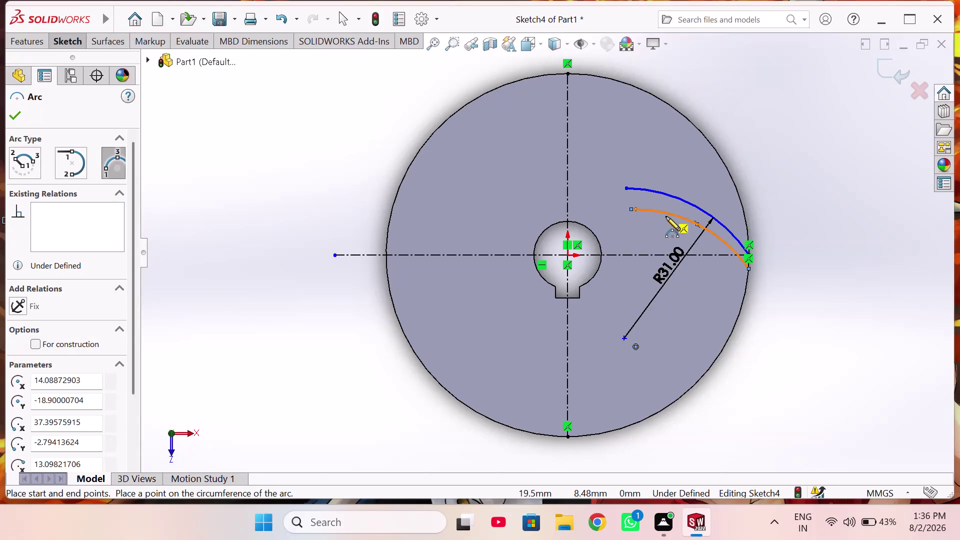
Dimension the inner blade arc's radius to 28 mm.
right_drag(835, 272, 824, 210)
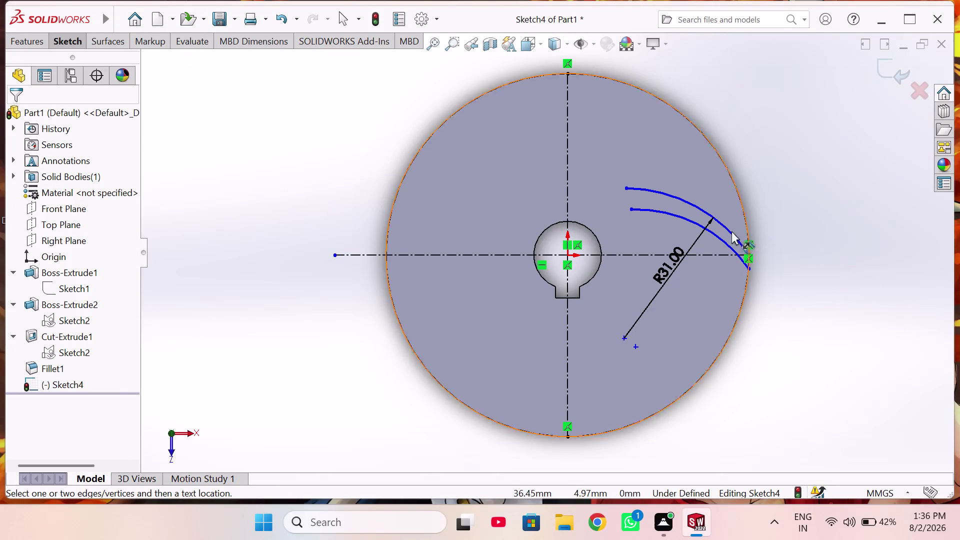
click(718, 236)
click(793, 224)
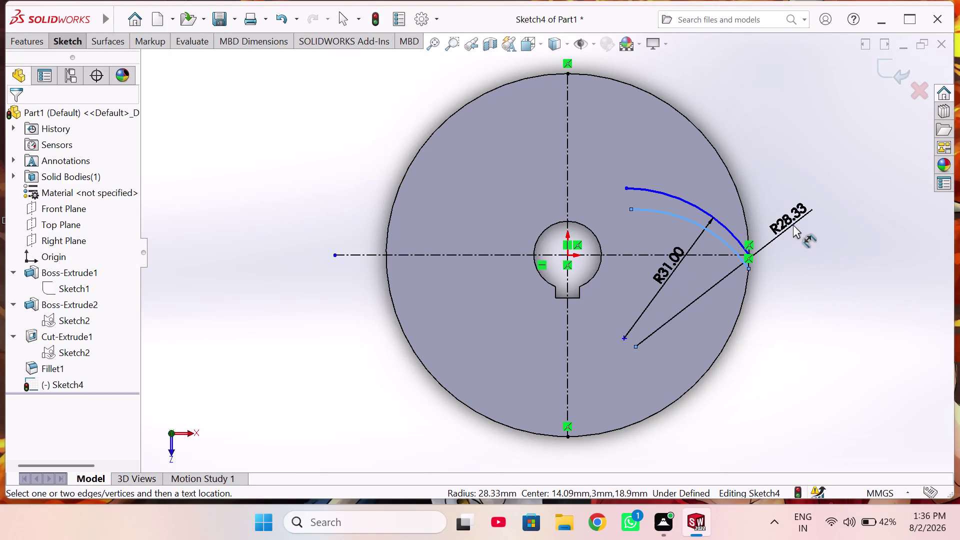
text(28)
key(Return)
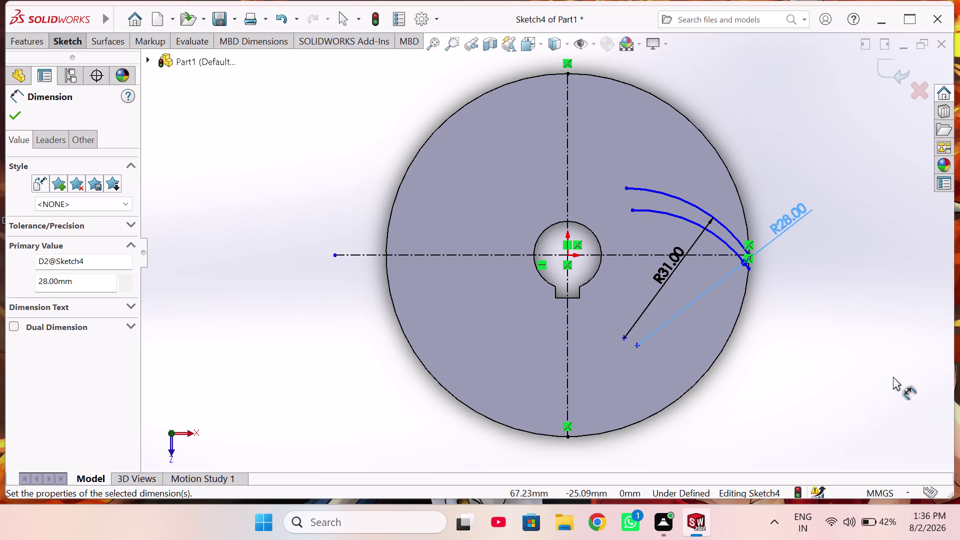
scroll(down, 3)
scroll(down, 3)
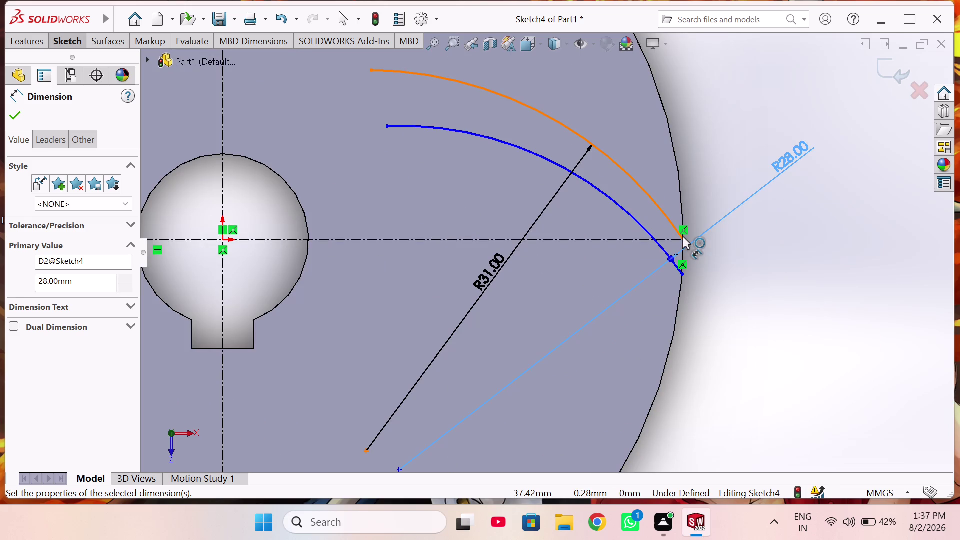
Dimension the gap between the two arcs' rim endpoints to 5 mm.
click(685, 240)
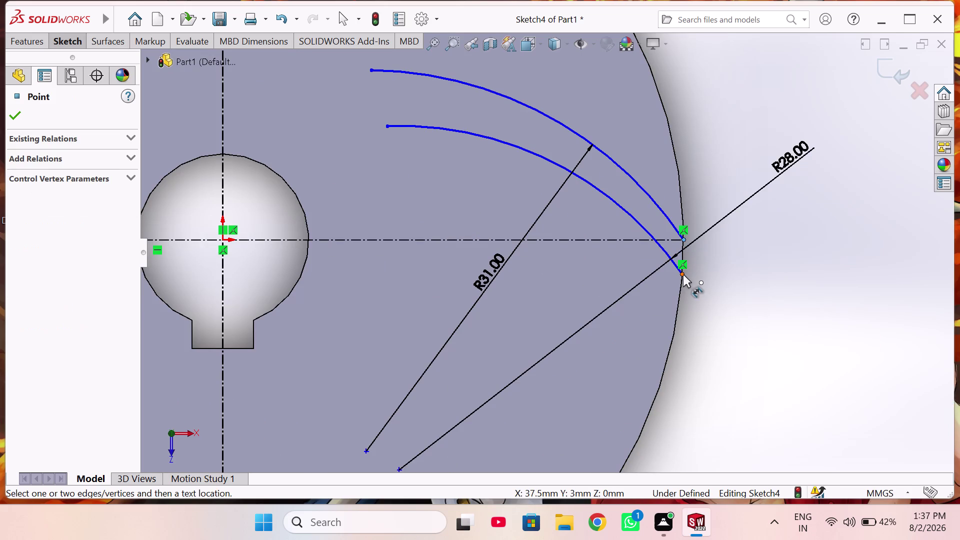
click(682, 275)
click(732, 264)
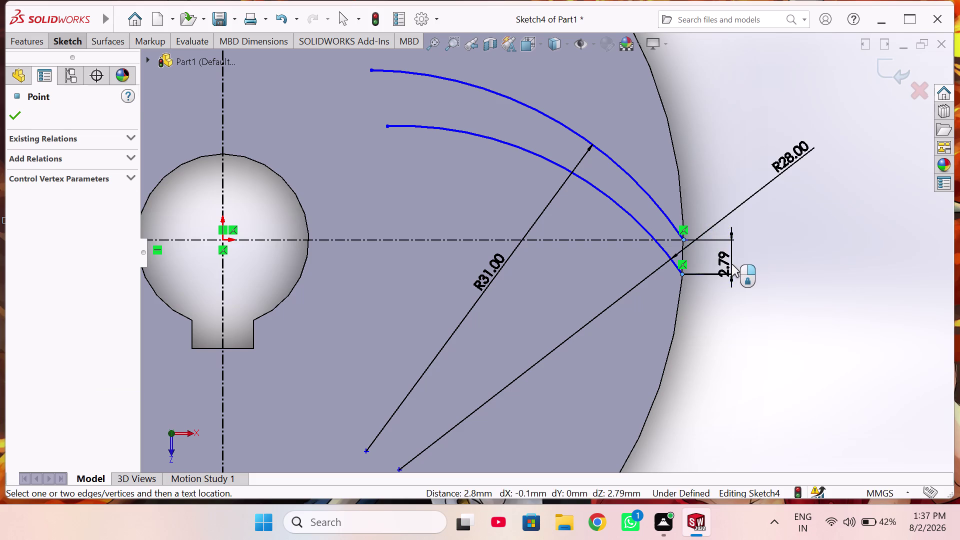
key(5)
key(Return)
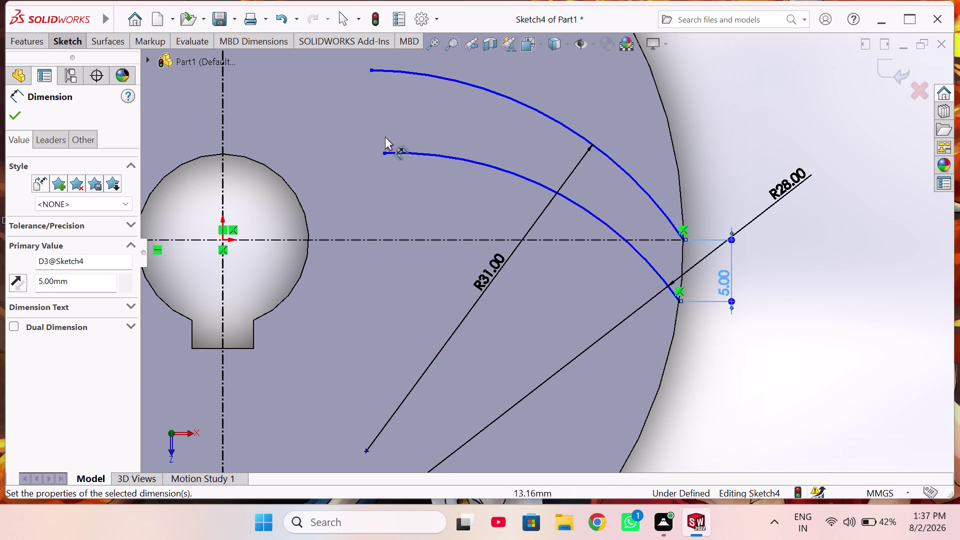
Dimension the gap between the arcs' inner tips to 5 mm, then exit dimensioning.
click(382, 151)
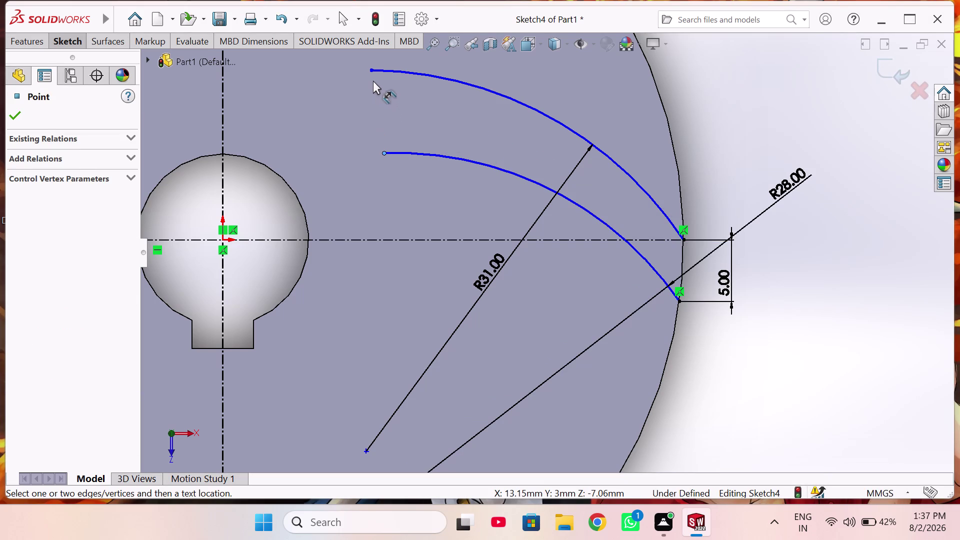
click(370, 69)
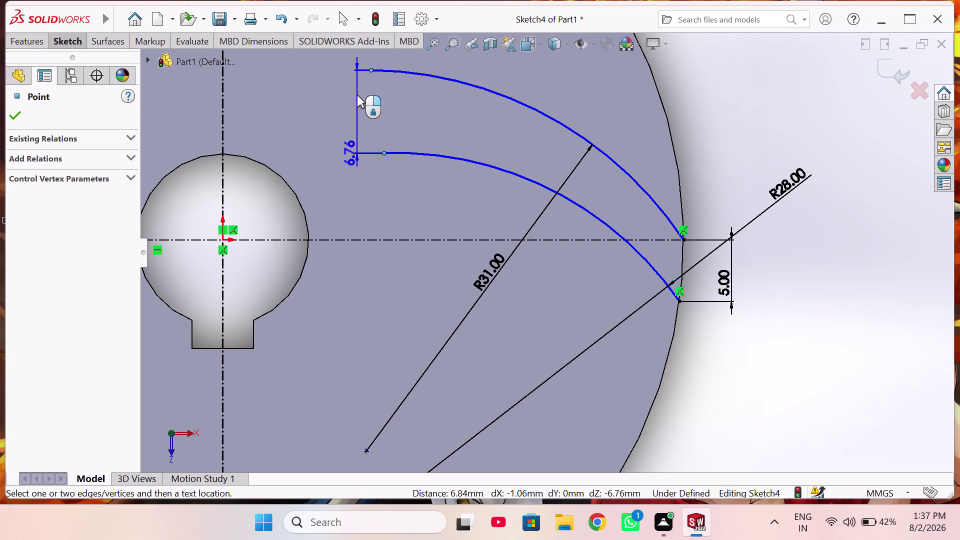
click(359, 111)
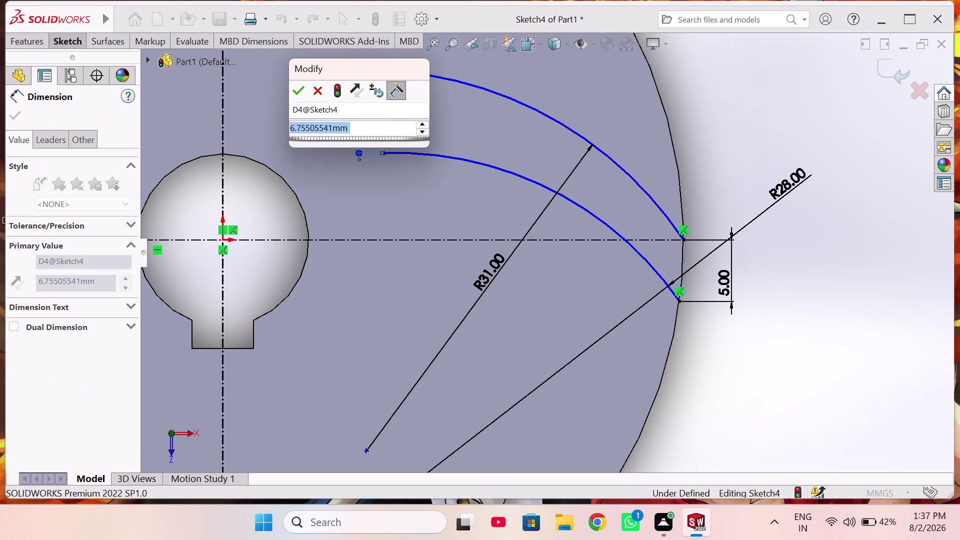
key(5)
key(Return)
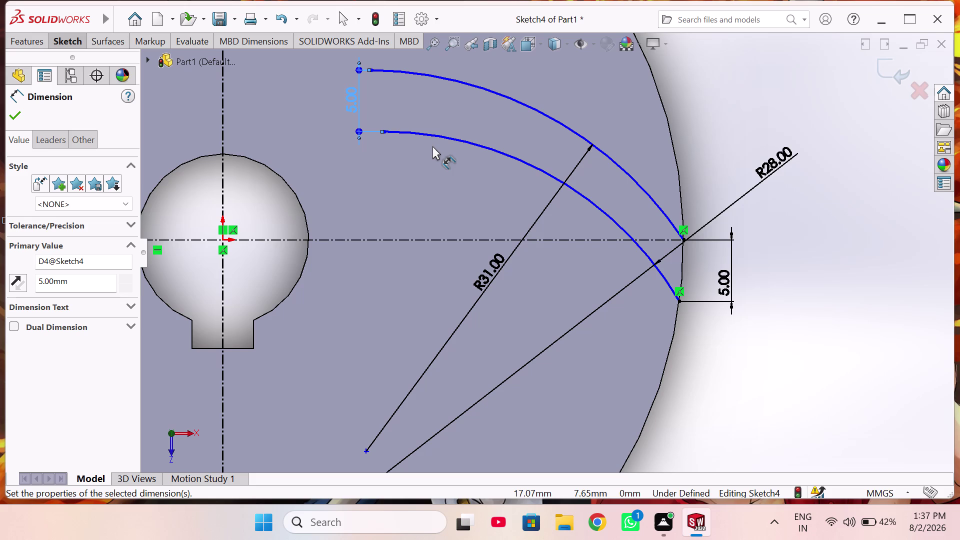
right_click(396, 156)
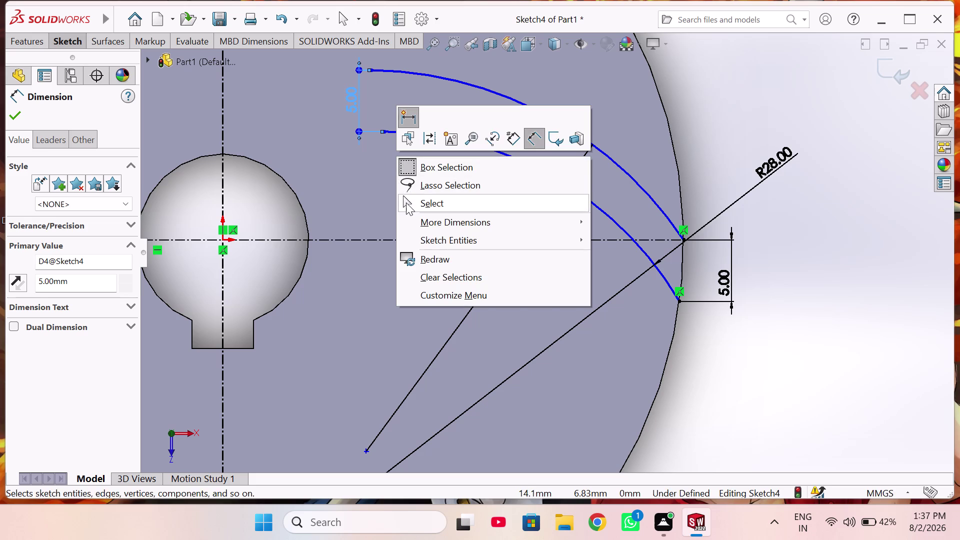
click(406, 203)
scroll(up, 3)
right_drag(806, 272, 805, 255)
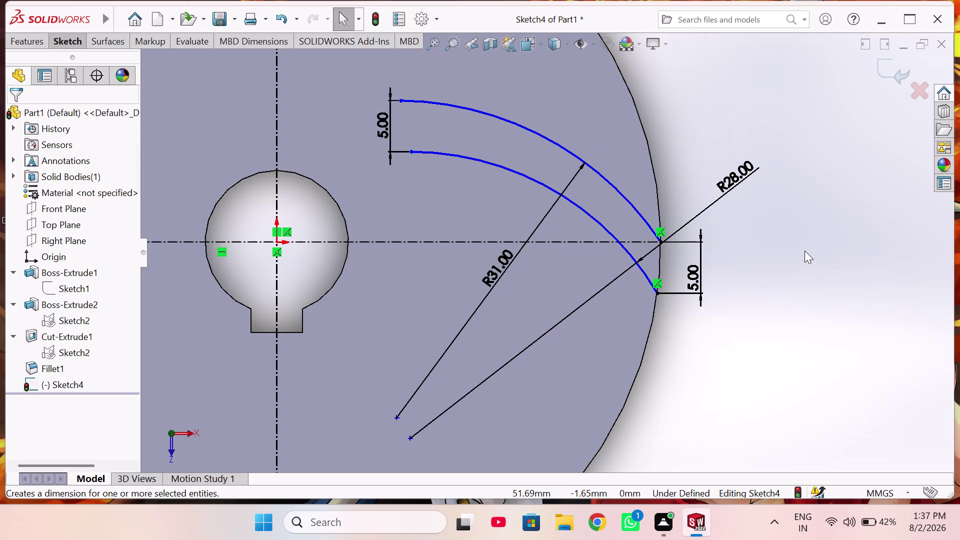
Draw a straight line joining the two arcs' inner tips.
right_drag(805, 255, 659, 286)
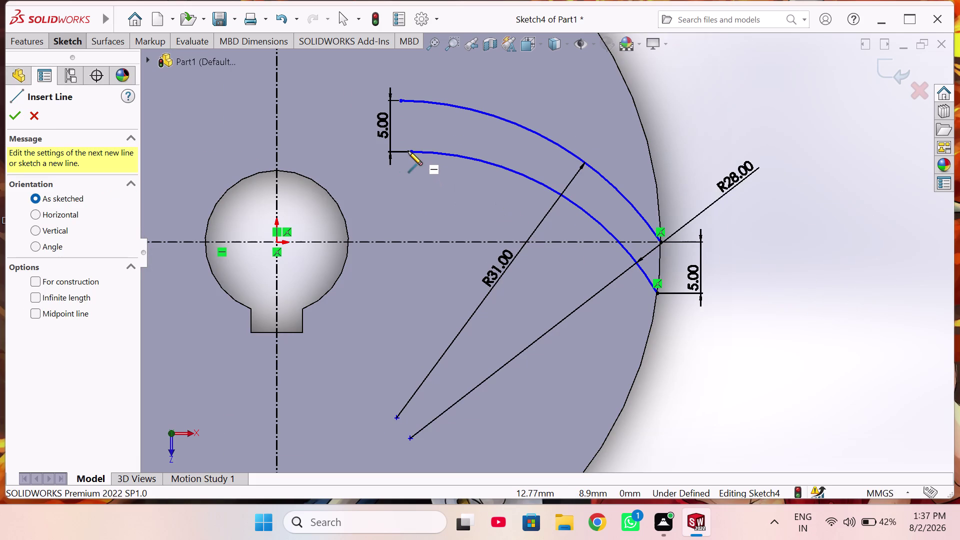
click(411, 151)
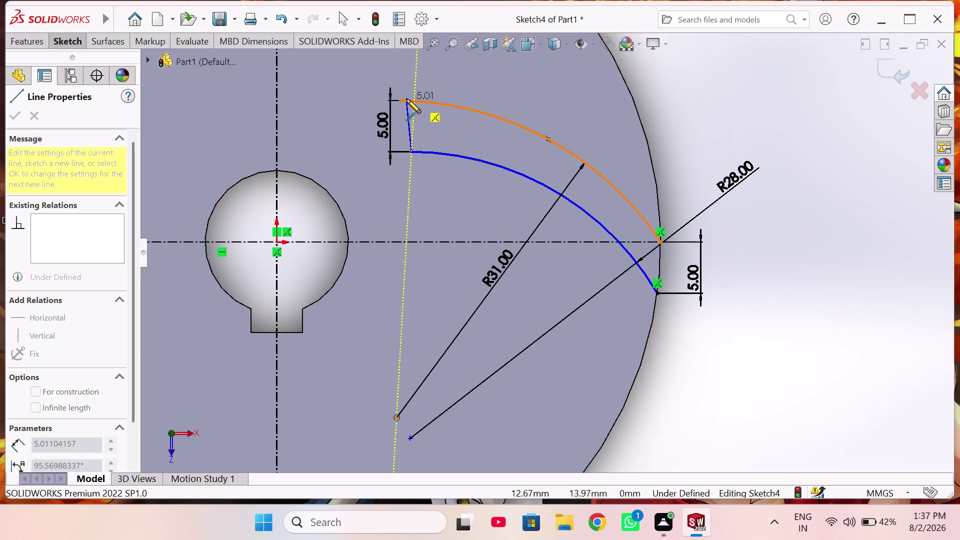
click(401, 101)
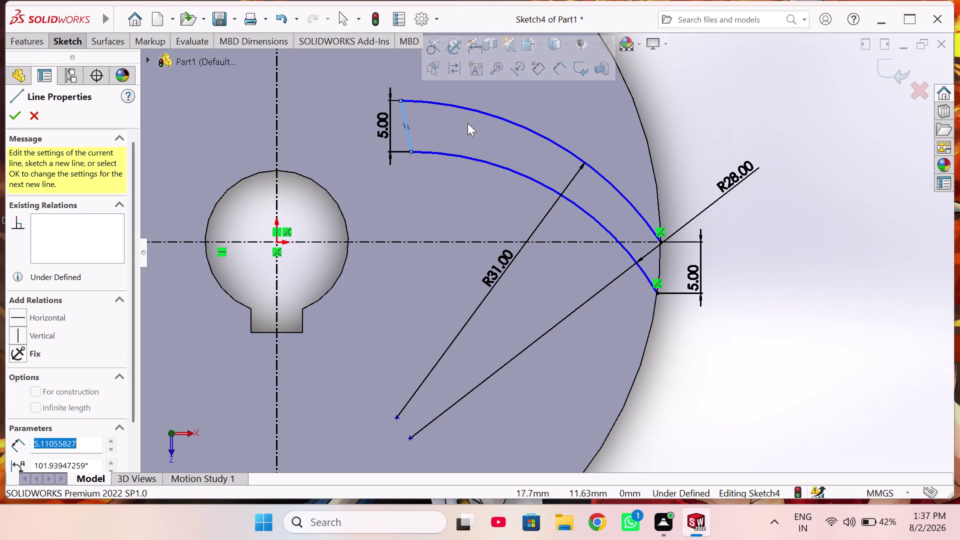
click(658, 293)
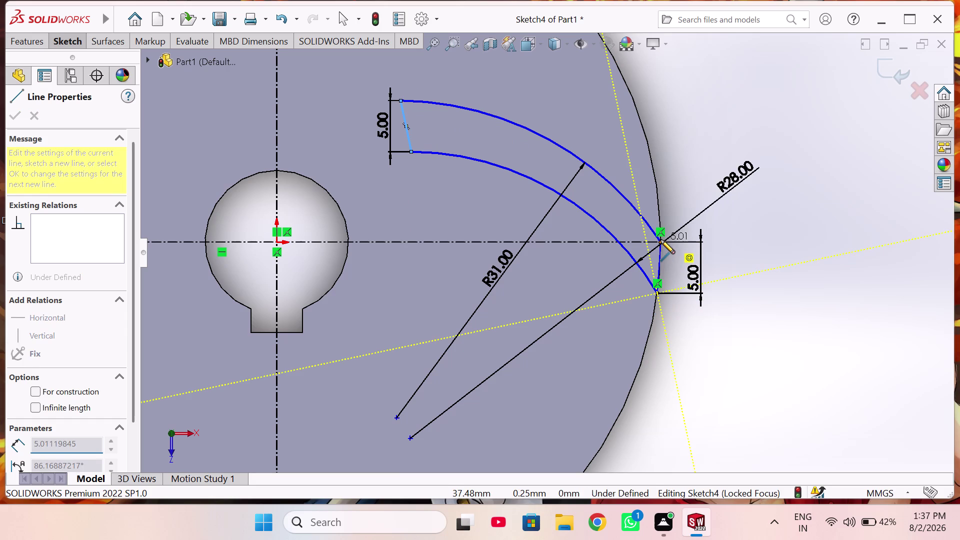
scroll(down, 3)
scroll(down, 3)
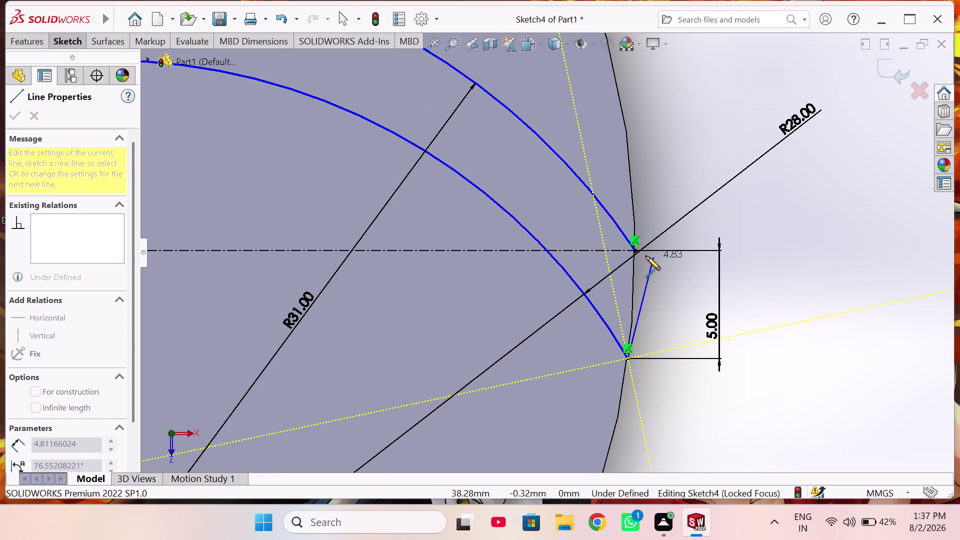
key(Escape)
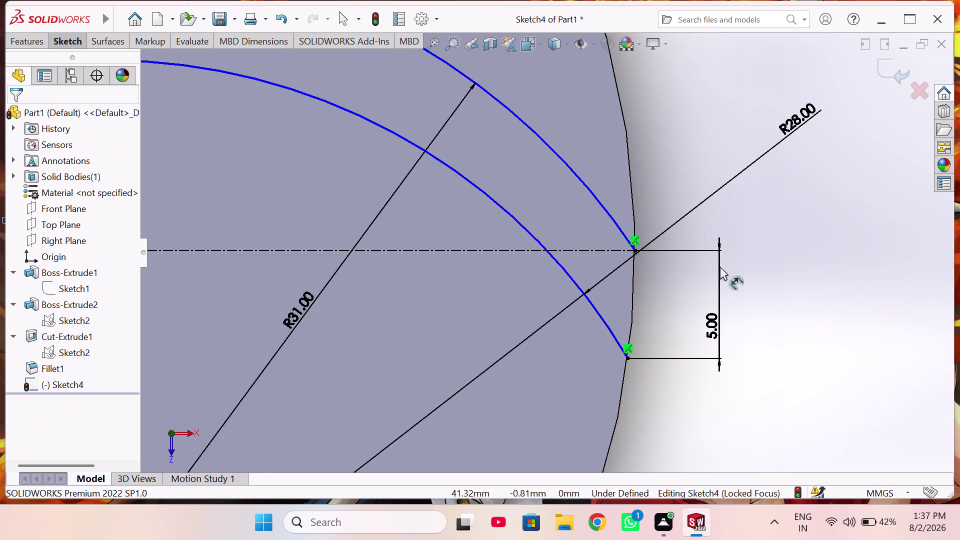
Join the arcs' rim ends with a three-point arc following the disc edge.
click(57, 38)
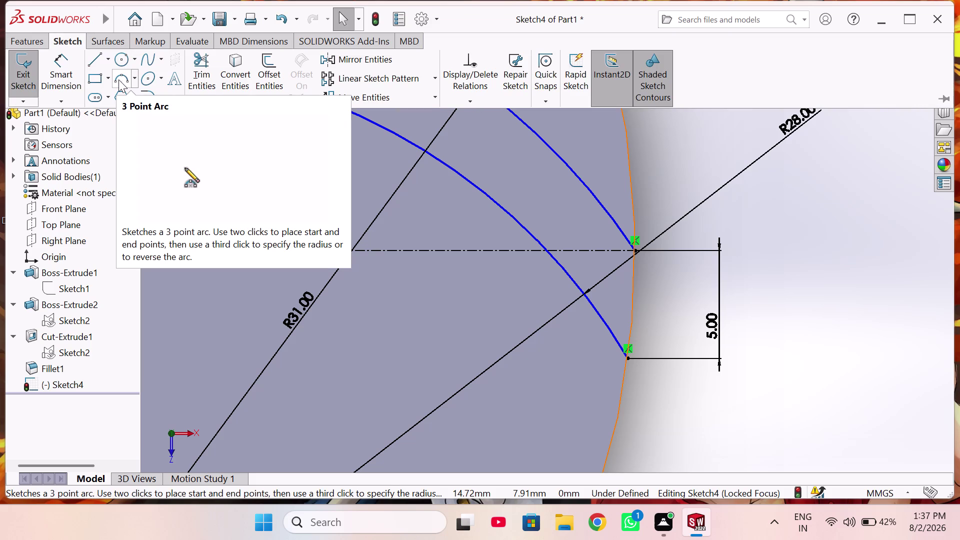
click(118, 79)
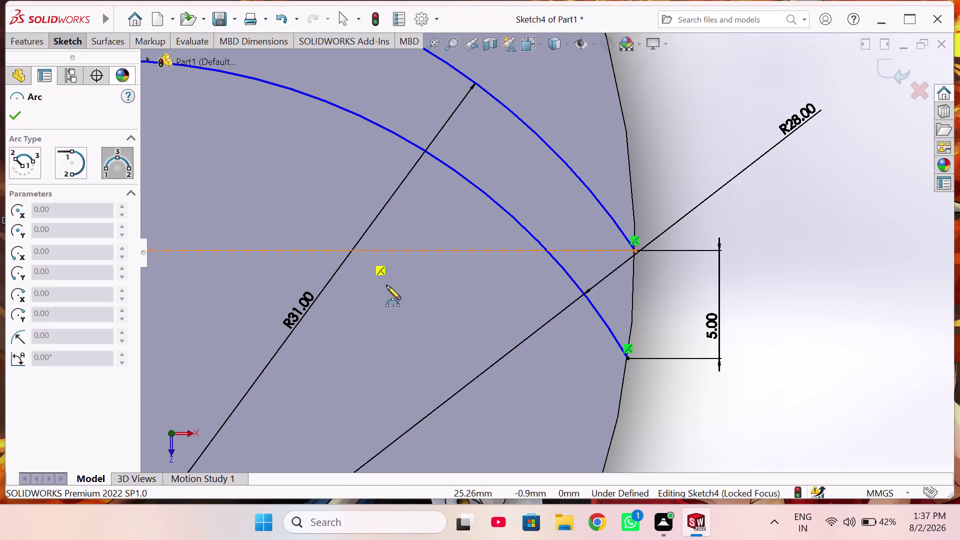
click(627, 358)
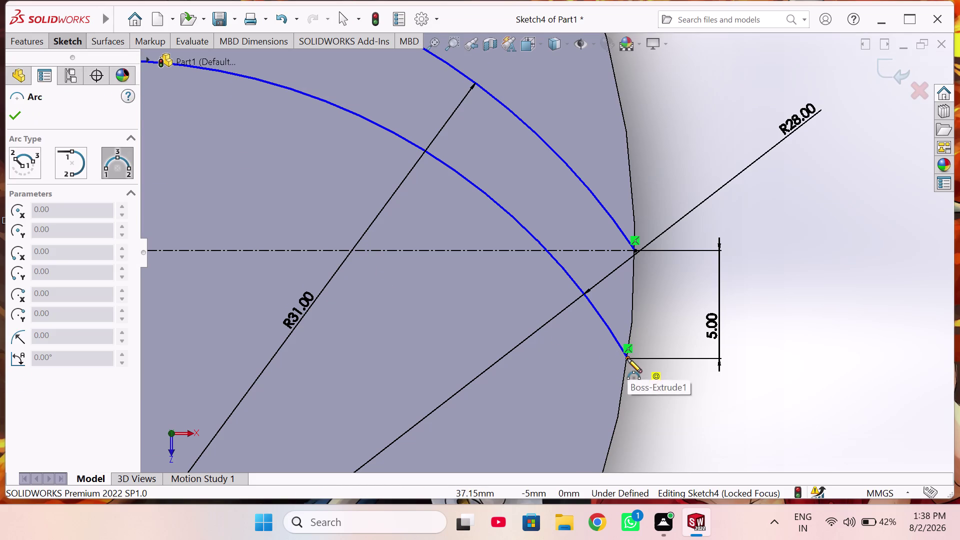
click(636, 251)
click(632, 272)
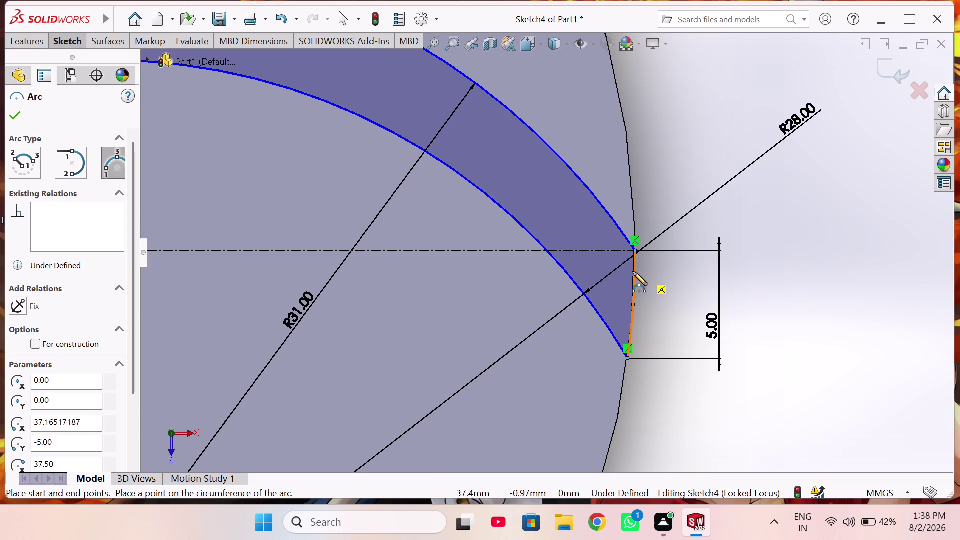
right_click(764, 251)
click(779, 261)
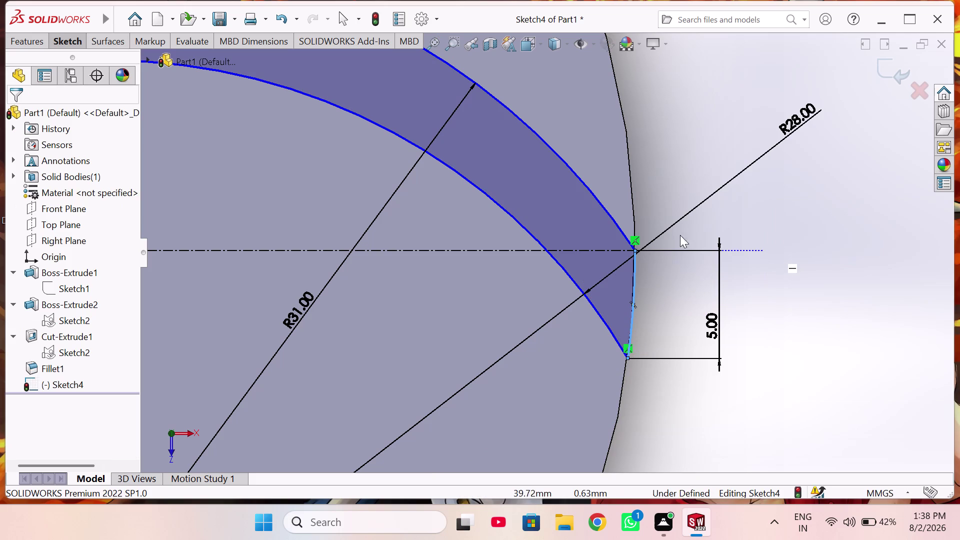
scroll(up, 3)
scroll(up, 3)
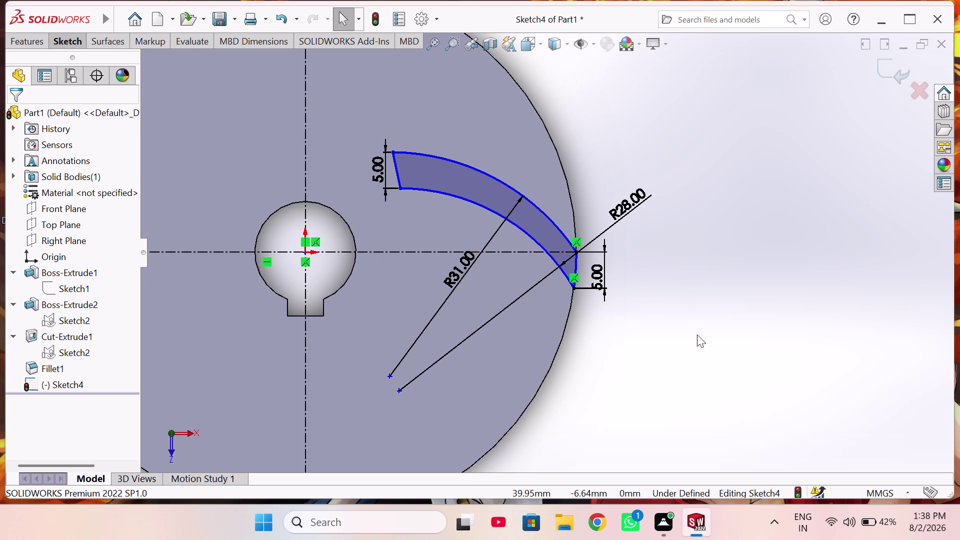
Dimension the inner arc tip from the hub centre, accepting 15.83 mm (D5@Sketch4).
right_drag(739, 323, 704, 175)
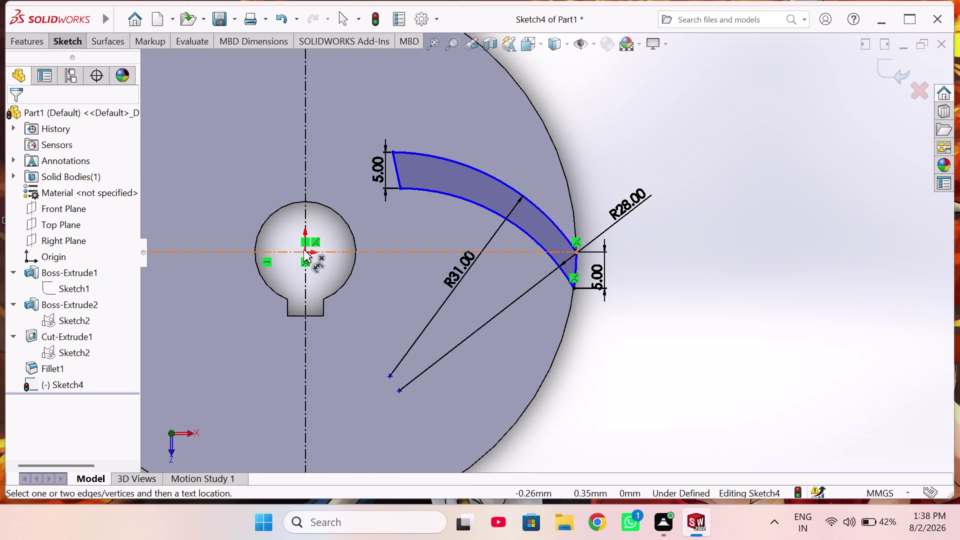
click(304, 251)
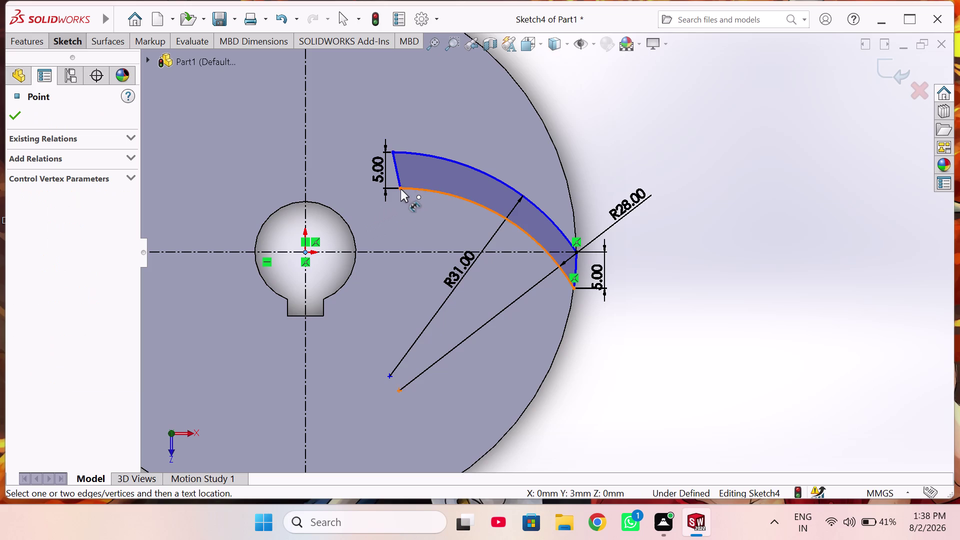
click(399, 189)
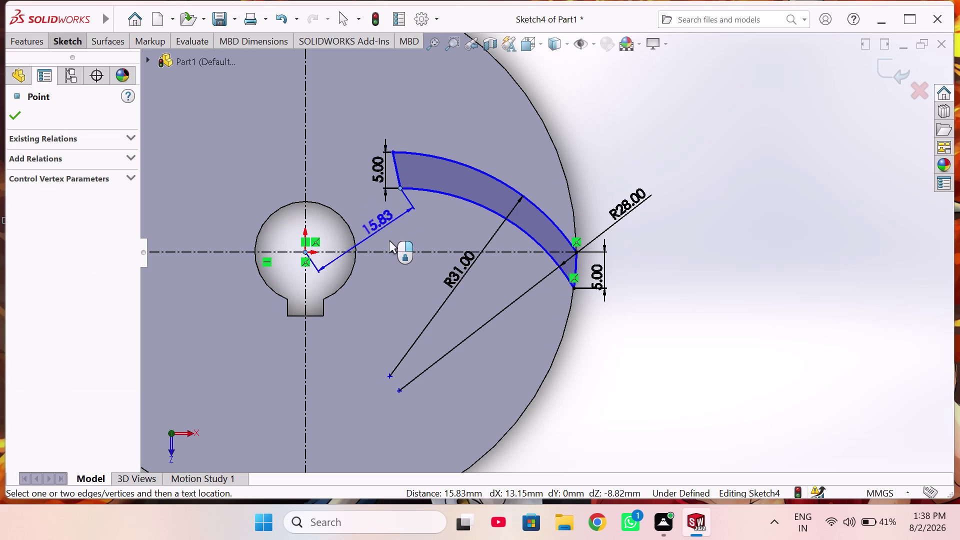
click(394, 245)
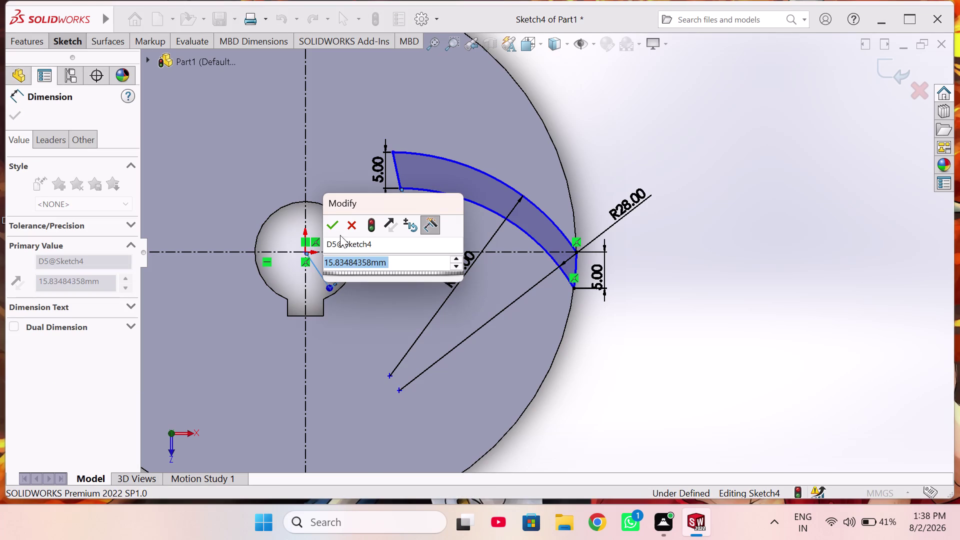
click(333, 227)
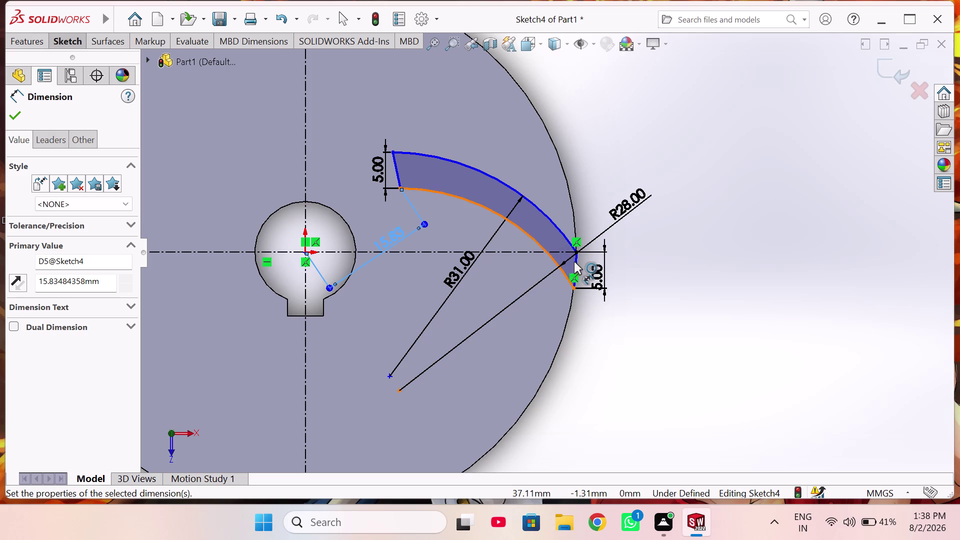
scroll(up, 3)
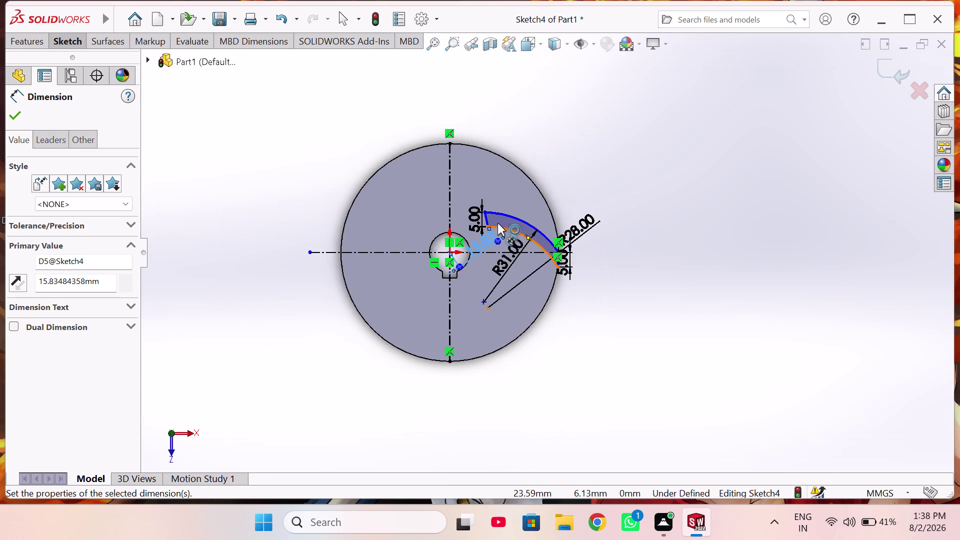
scroll(down, 3)
scroll(down, 3)
scroll(down, 3)
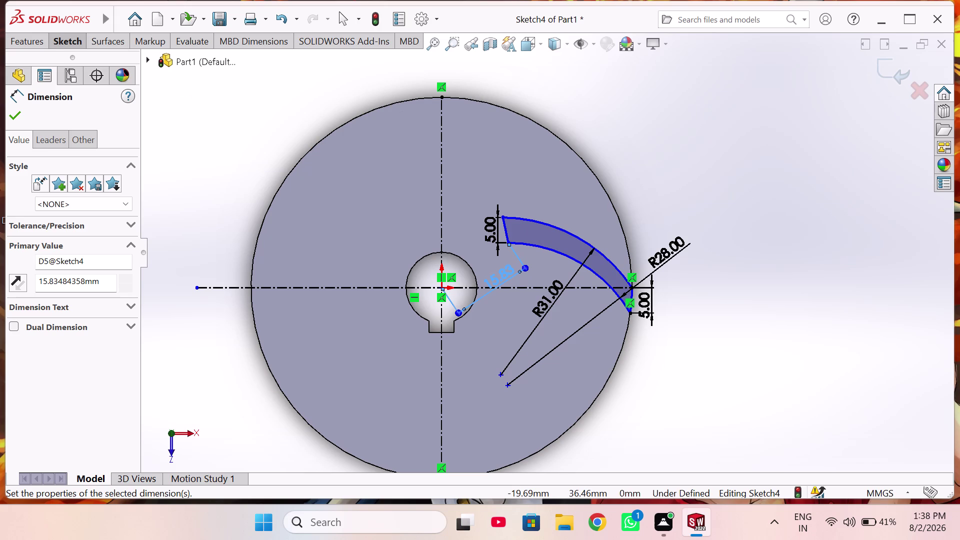
click(32, 41)
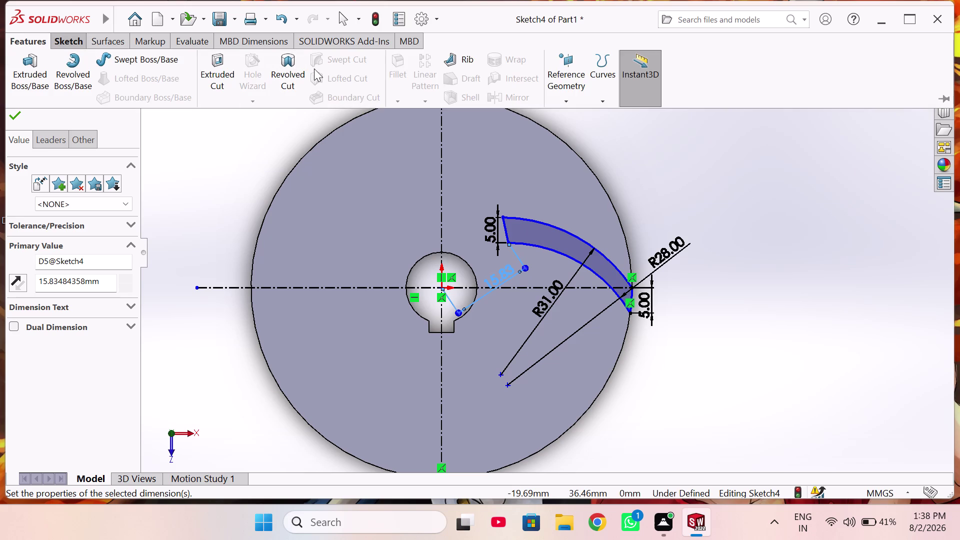
Start Fully Define Sketch from the Display/Delete Relations options.
click(69, 38)
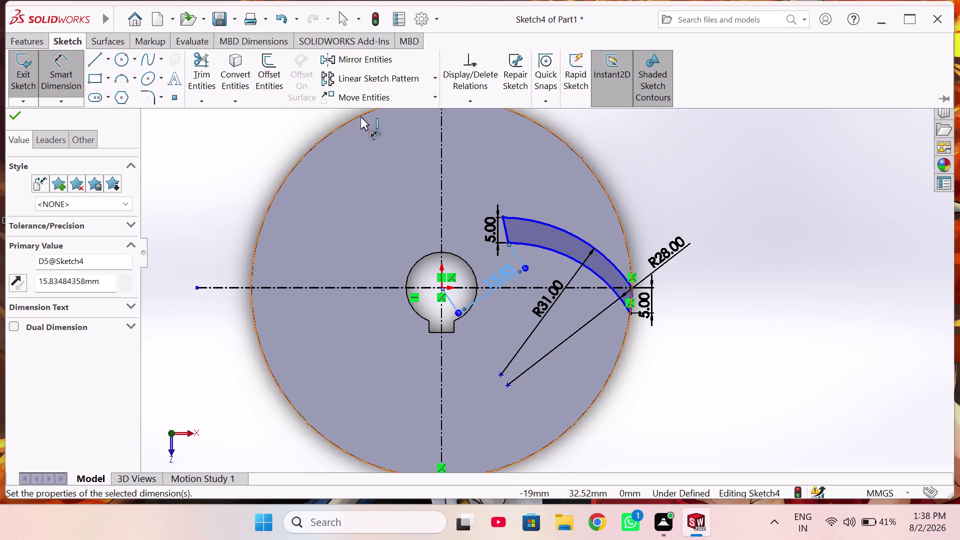
click(478, 100)
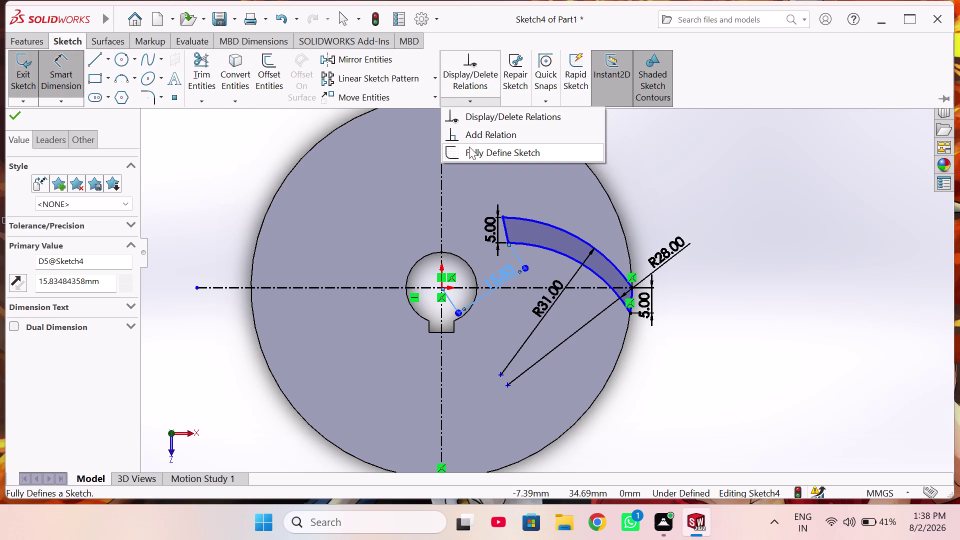
click(469, 147)
click(516, 219)
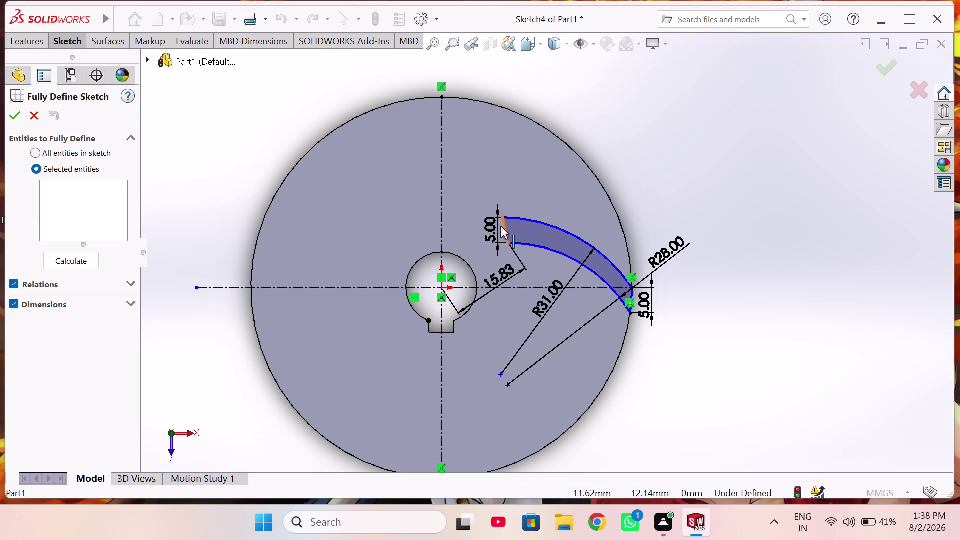
click(505, 226)
click(92, 189)
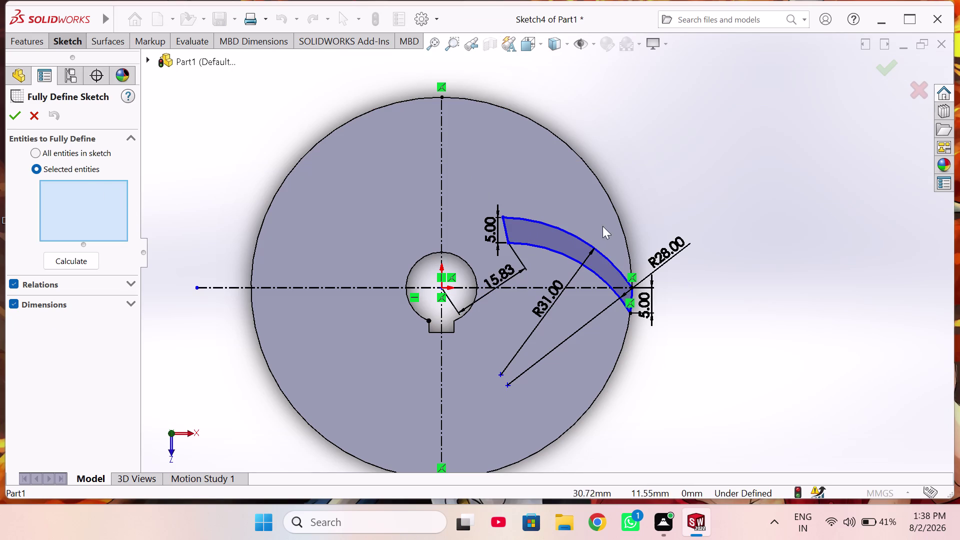
Fully define Arc2, Arc3, Line3 and Arc4, adding 14.19 and 14.59 mm dimensions.
click(561, 230)
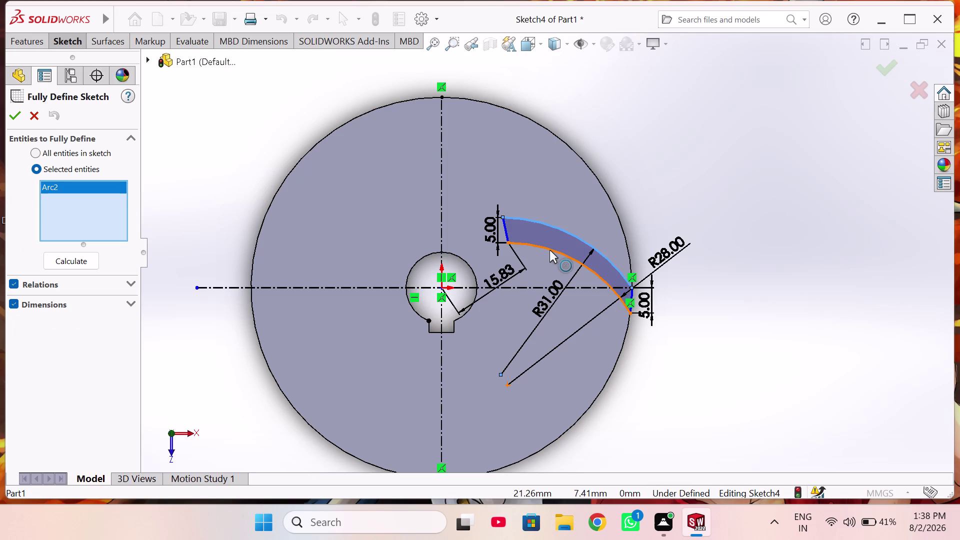
click(550, 250)
click(506, 232)
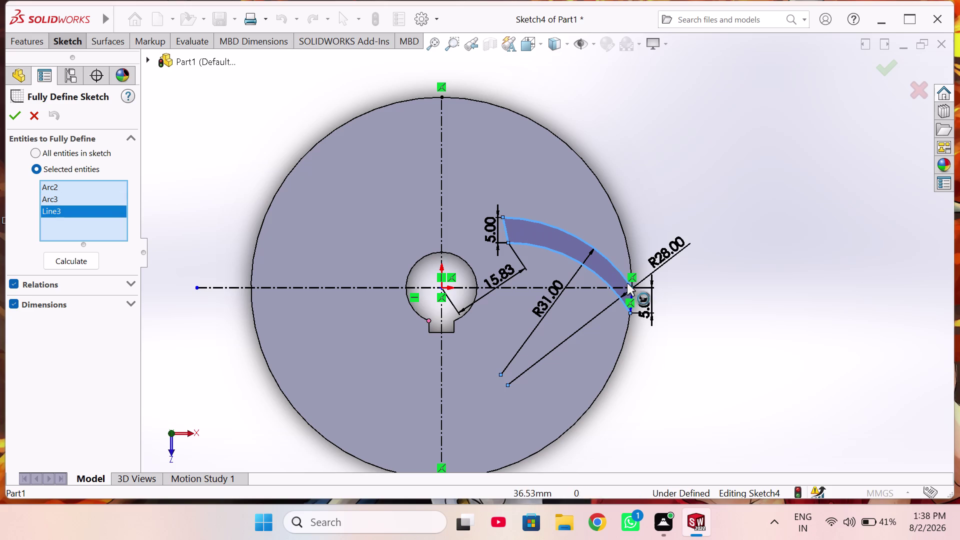
click(630, 293)
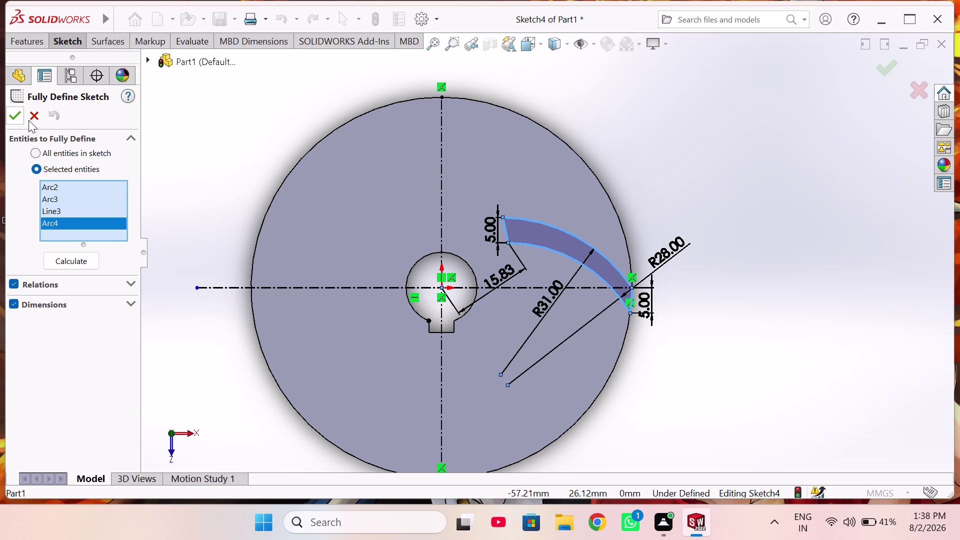
click(16, 116)
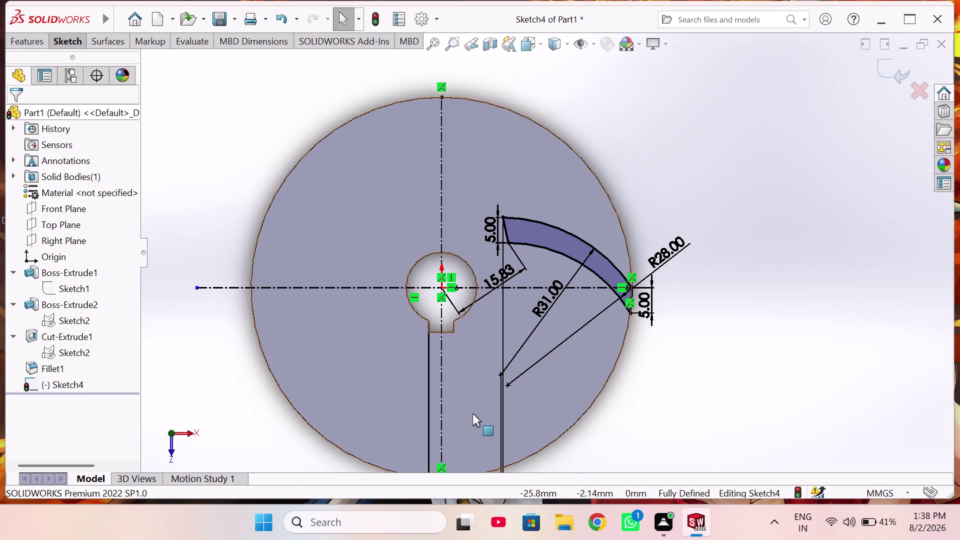
scroll(up, 3)
scroll(up, 3)
scroll(down, 3)
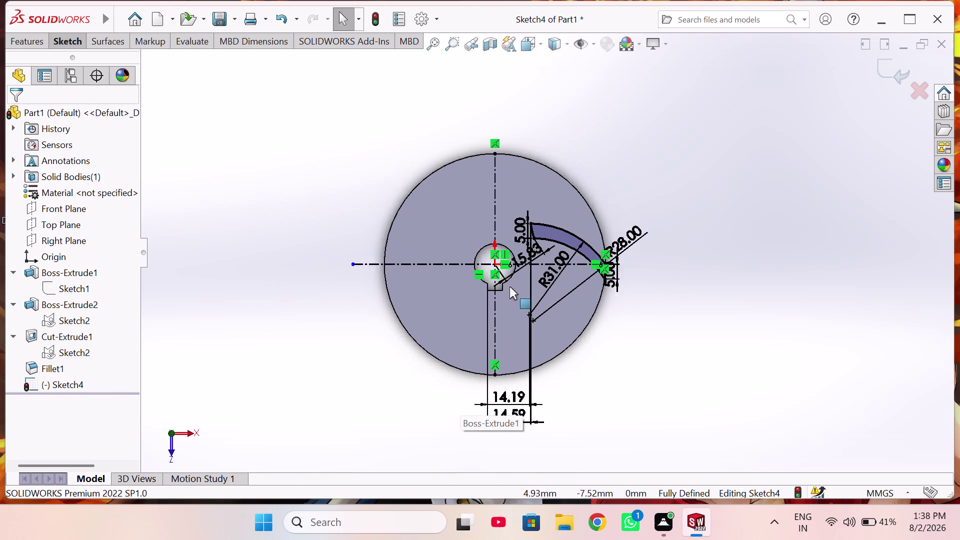
scroll(down, 3)
scroll(up, 3)
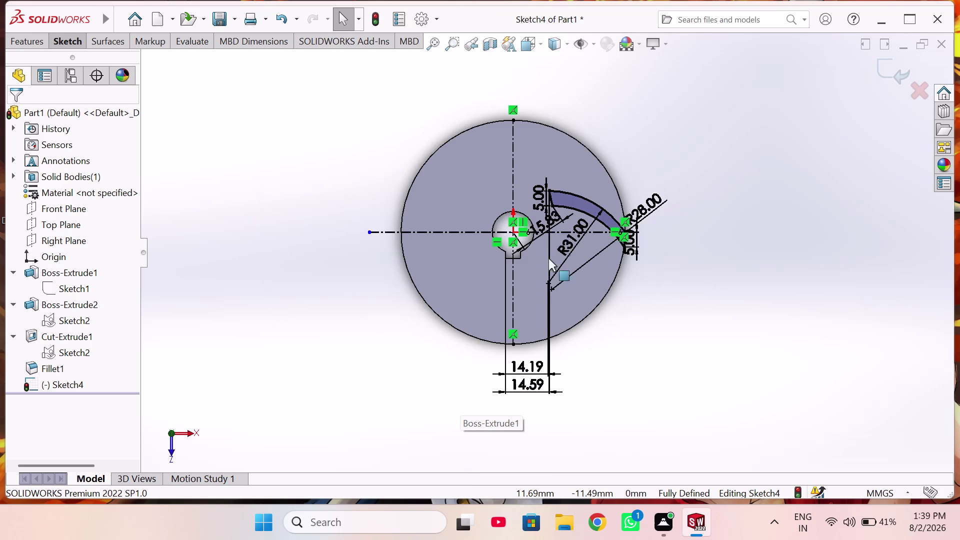
scroll(down, 3)
scroll(down, 3)
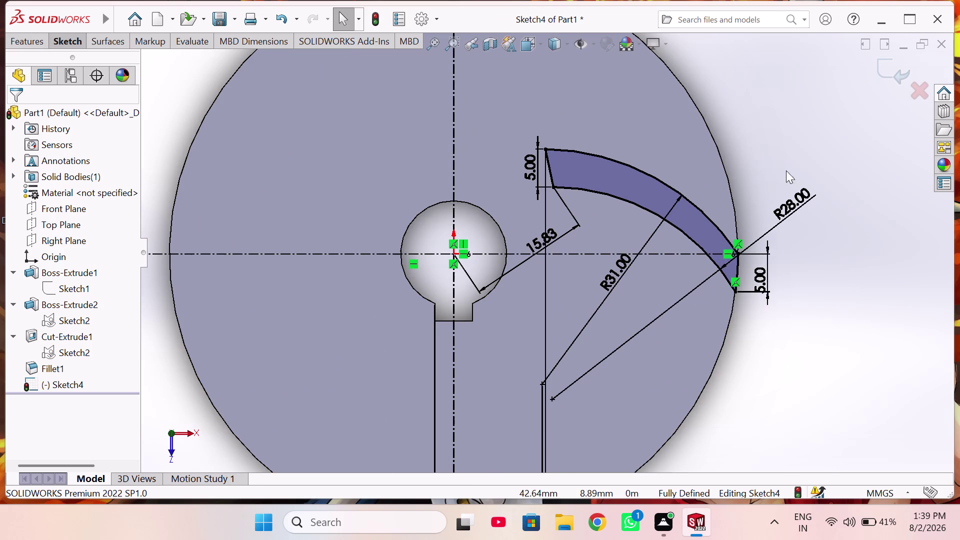
click(884, 71)
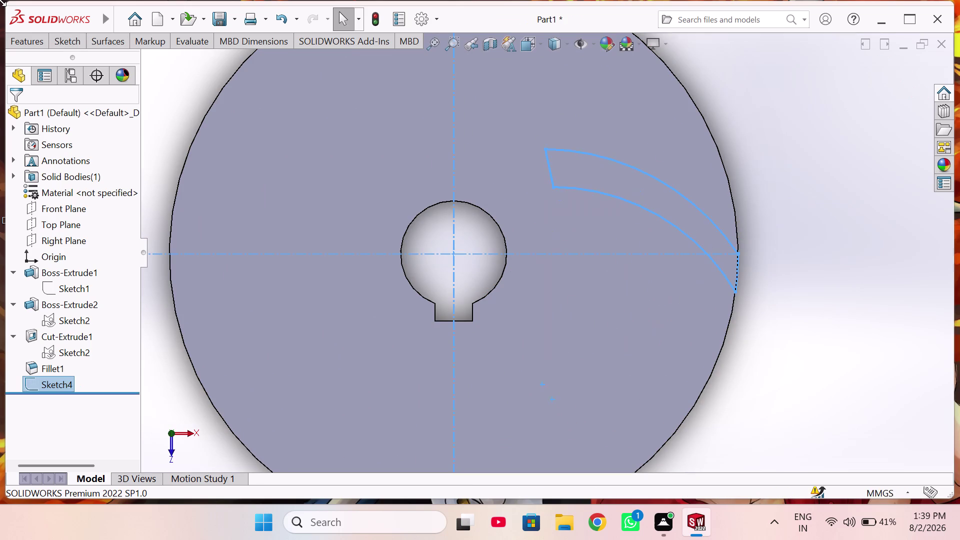
click(22, 43)
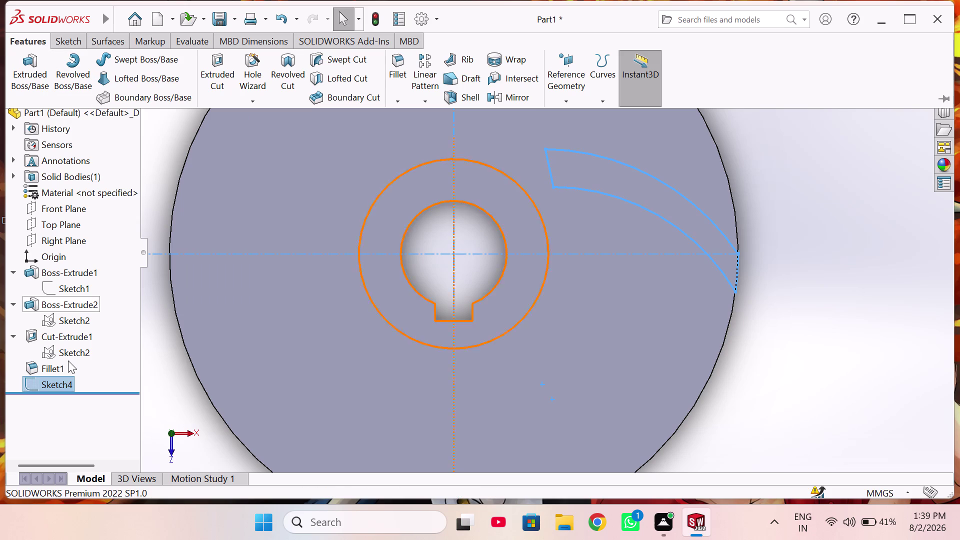
click(107, 405)
click(54, 386)
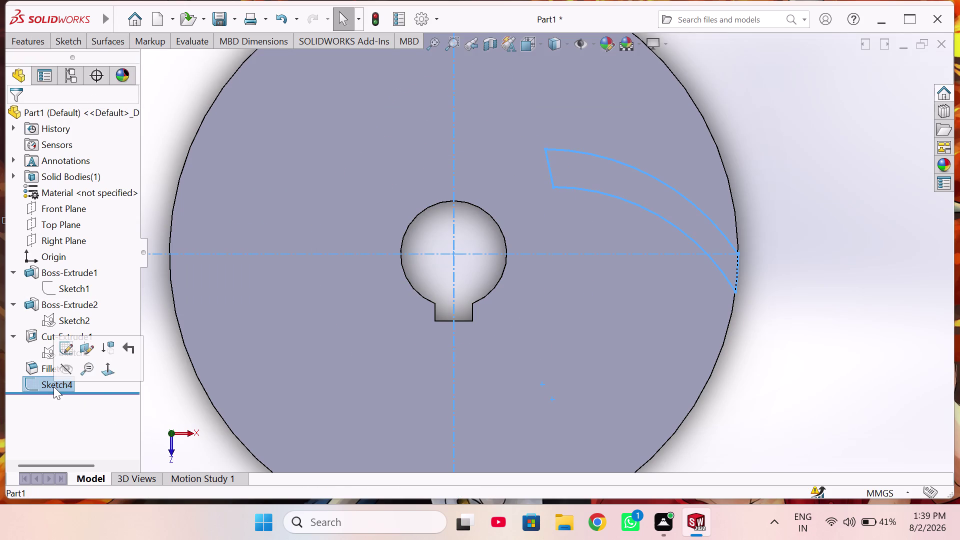
click(65, 417)
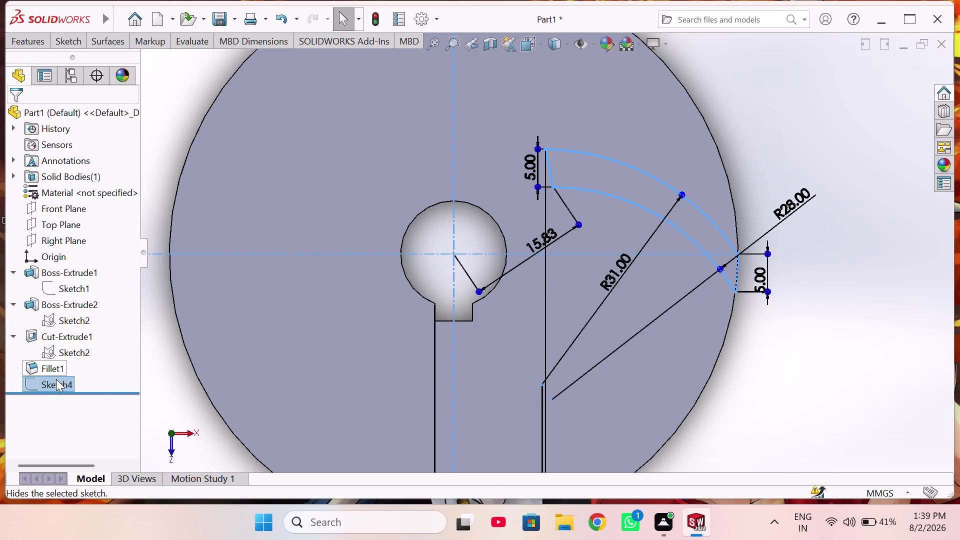
click(56, 380)
click(68, 343)
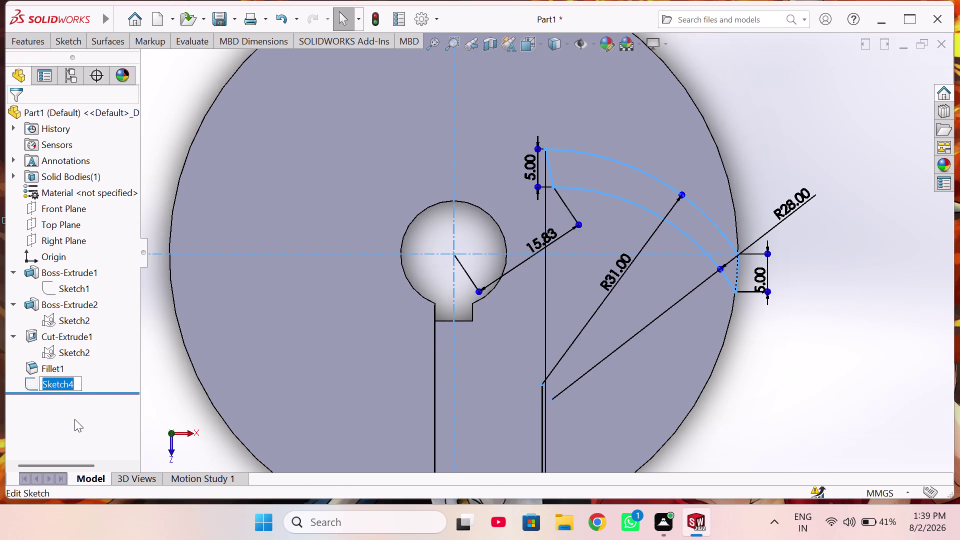
click(74, 419)
click(57, 382)
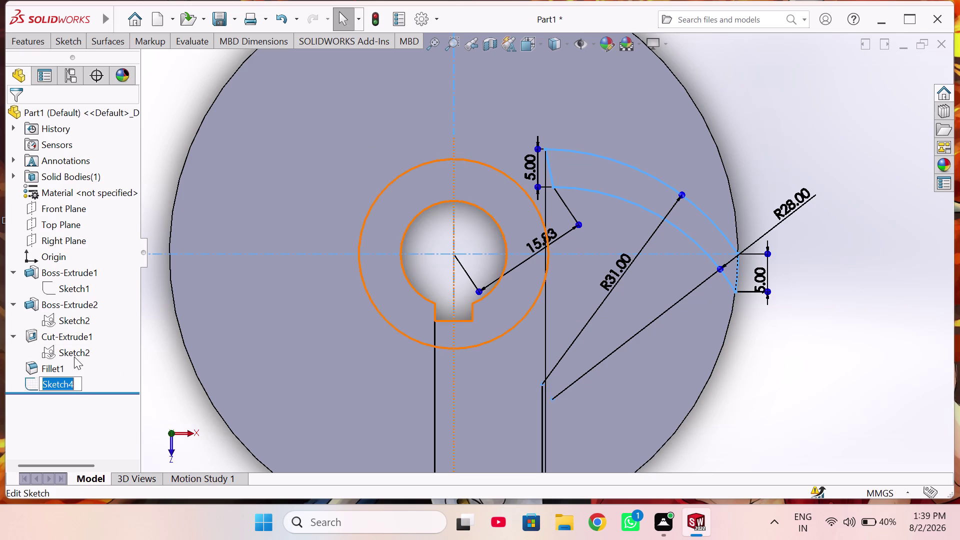
click(74, 356)
click(68, 387)
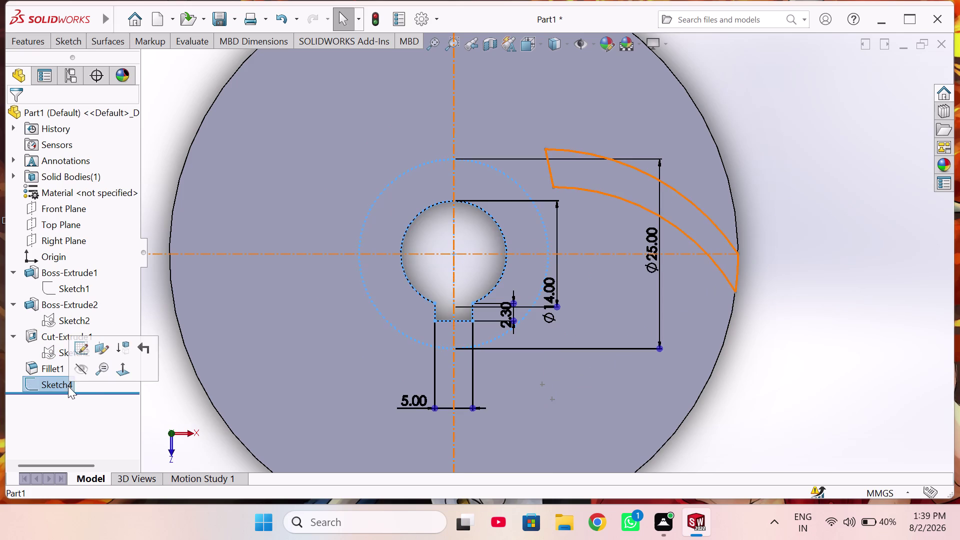
click(82, 358)
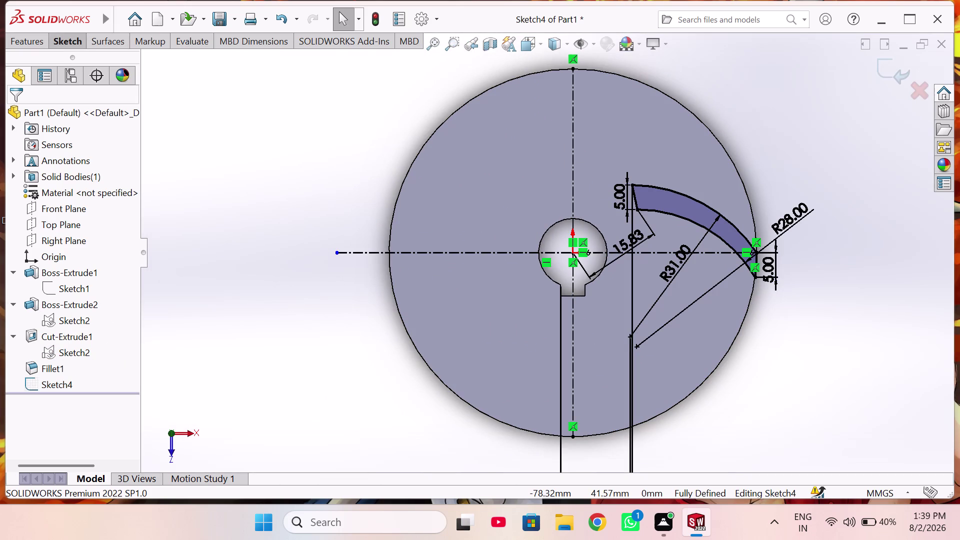
click(71, 42)
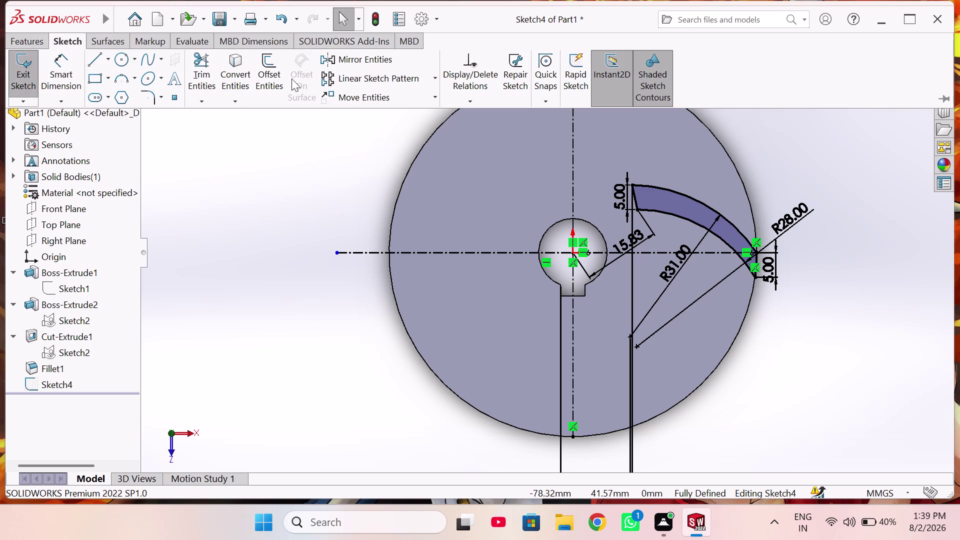
Circularly pattern the blade arcs and line around Point-1: 6 instances over 360°.
click(436, 81)
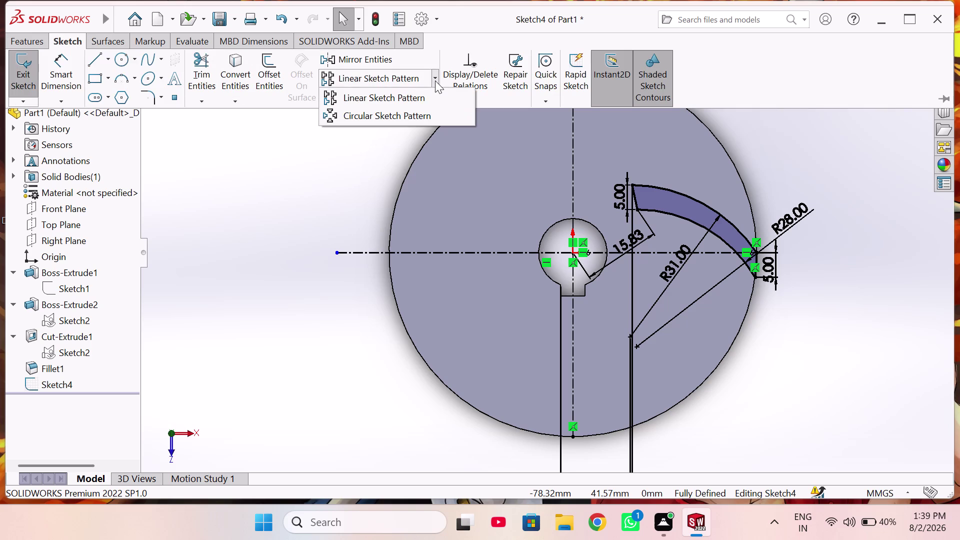
click(403, 111)
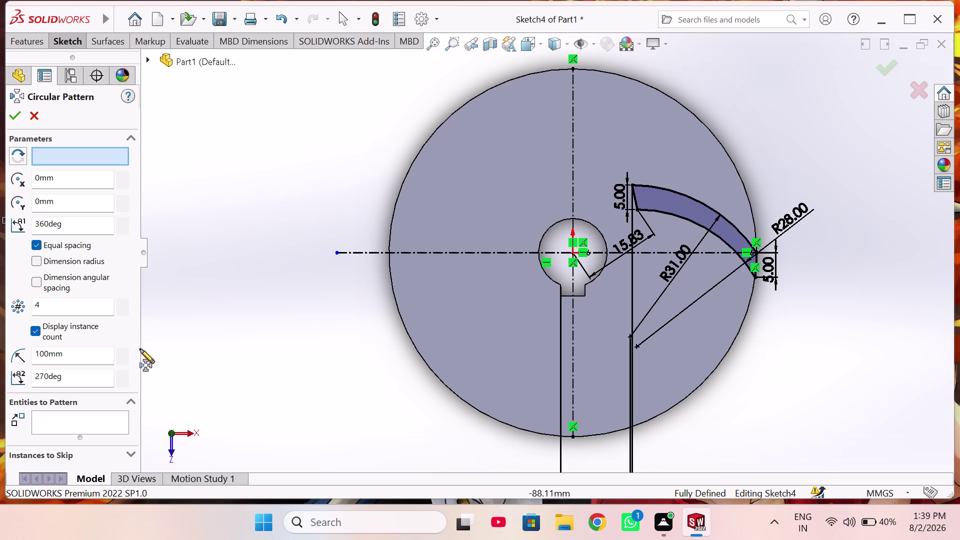
click(98, 416)
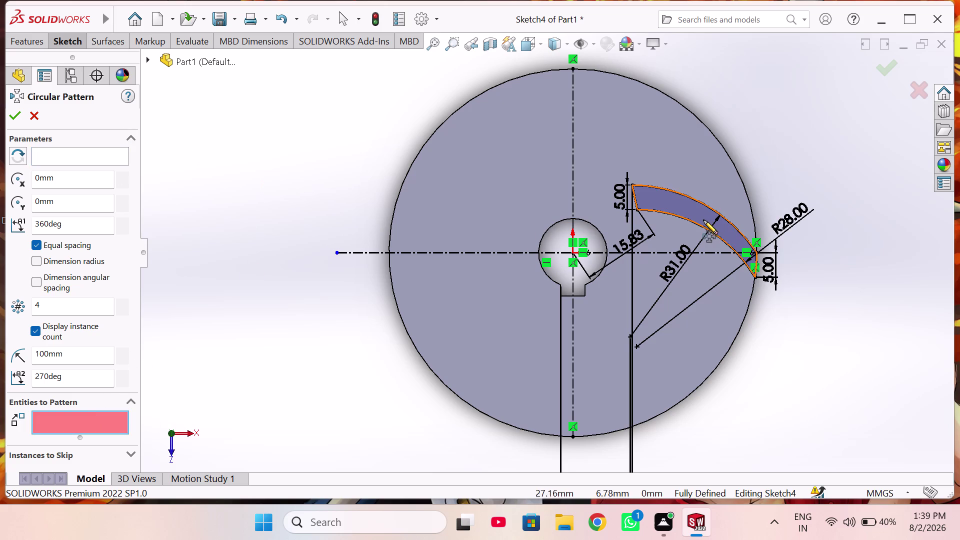
click(703, 220)
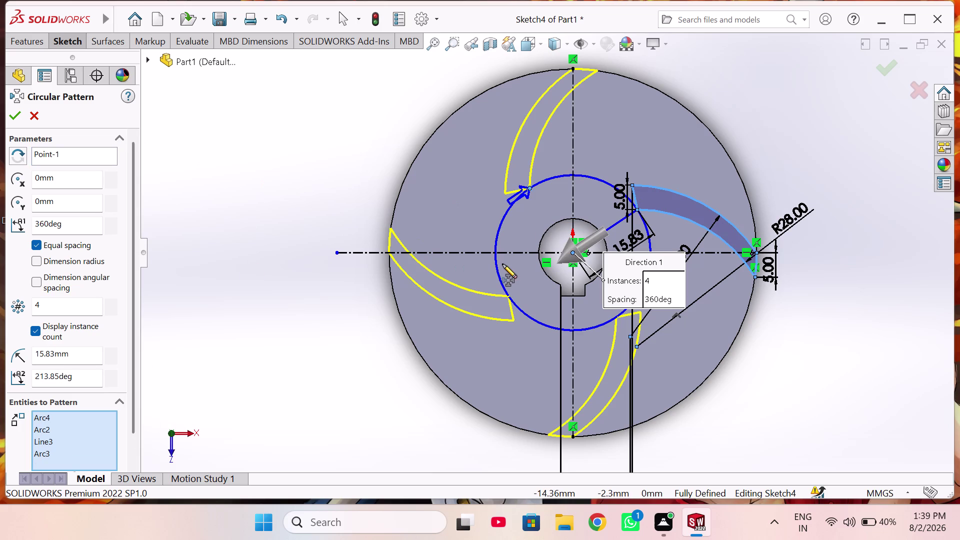
click(111, 300)
click(111, 301)
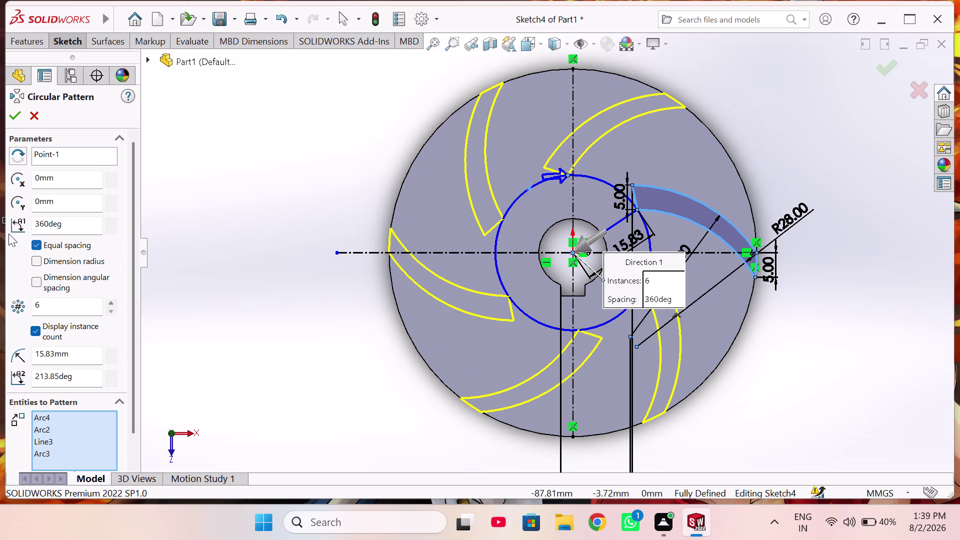
click(15, 117)
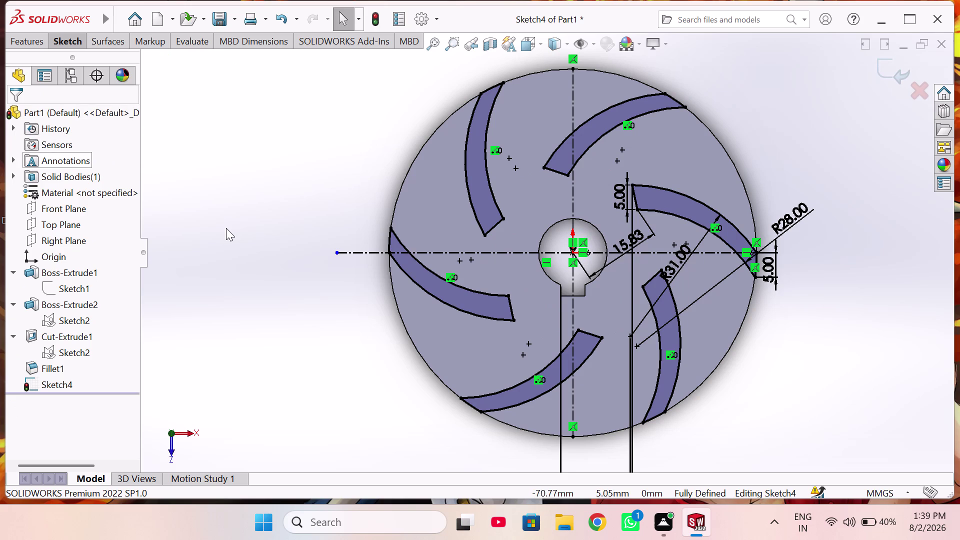
click(36, 45)
click(33, 68)
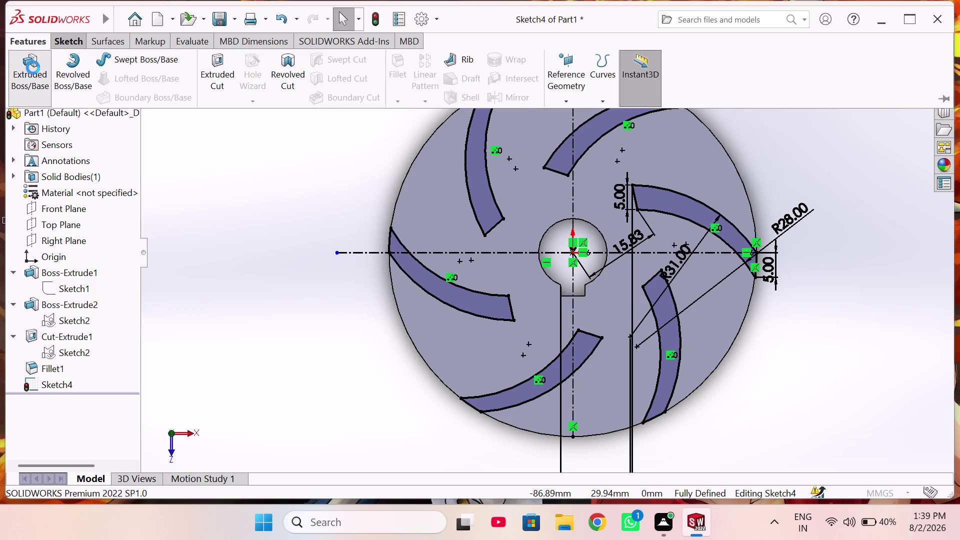
Change the Boss-Extrude depth from 16 mm to 14 mm and accept it.
scroll(down, 3)
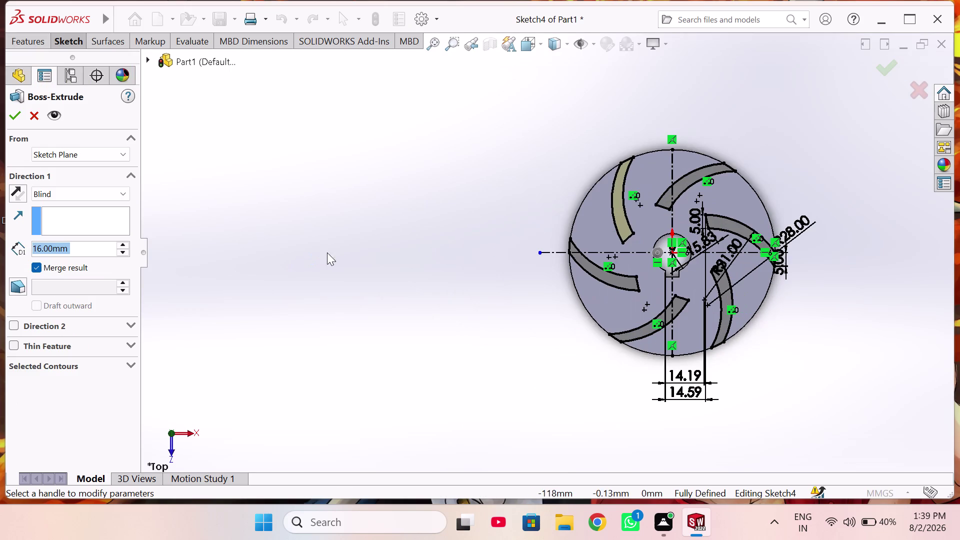
middle_drag(416, 292, 491, 272)
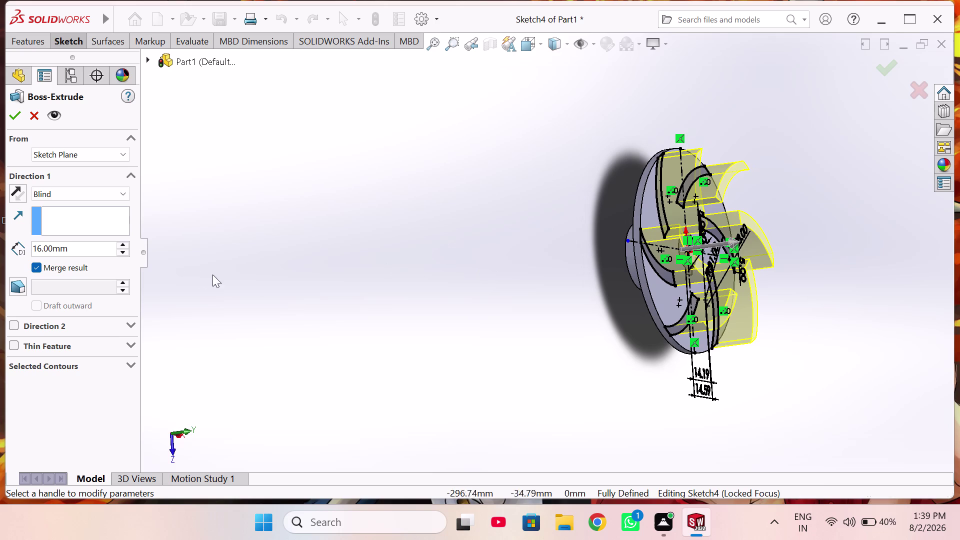
double_click(107, 250)
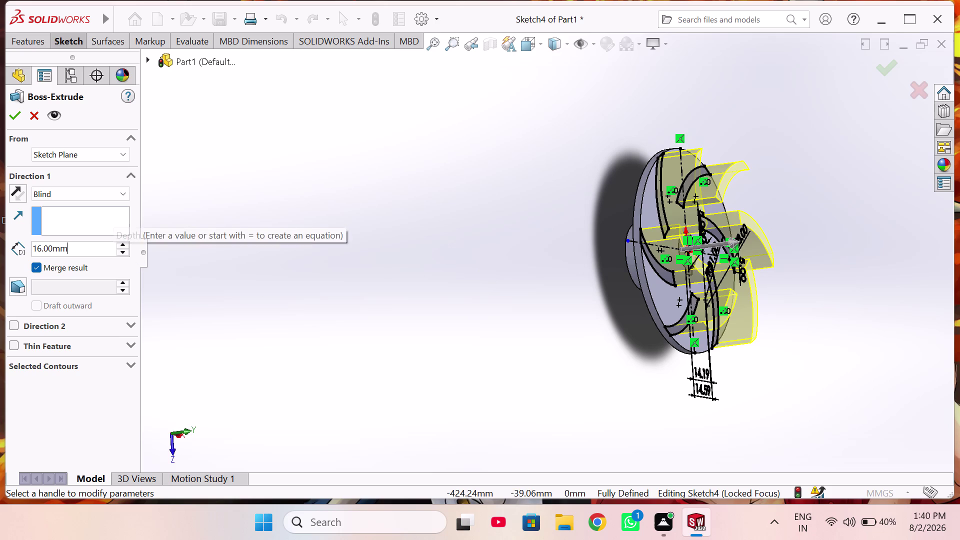
text(14)
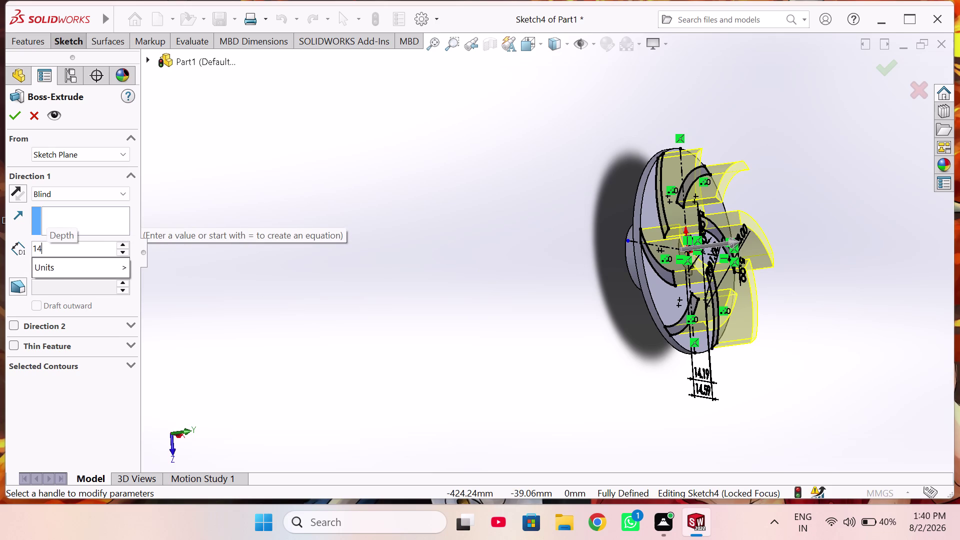
key(Return)
middle_drag(448, 250, 418, 261)
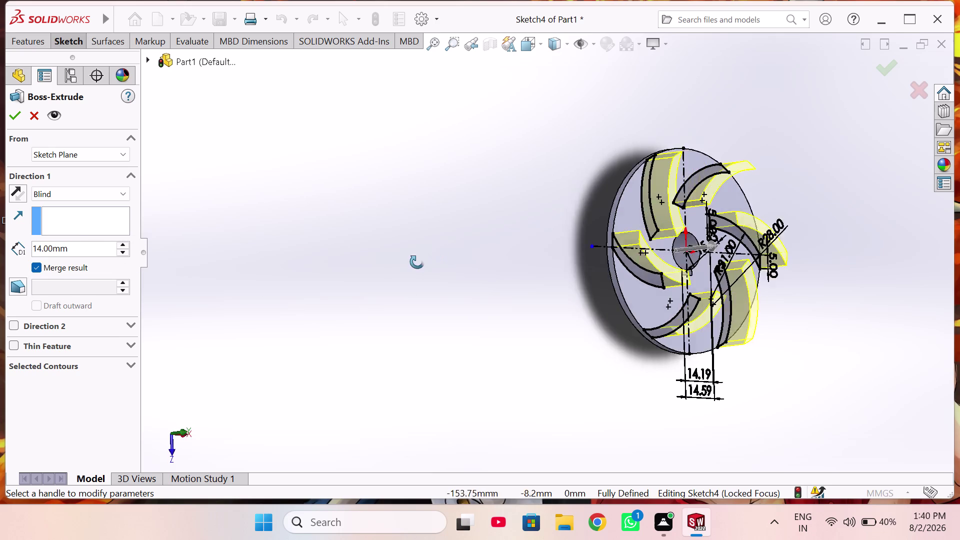
middle_drag(417, 261, 357, 283)
middle_drag(363, 284, 375, 280)
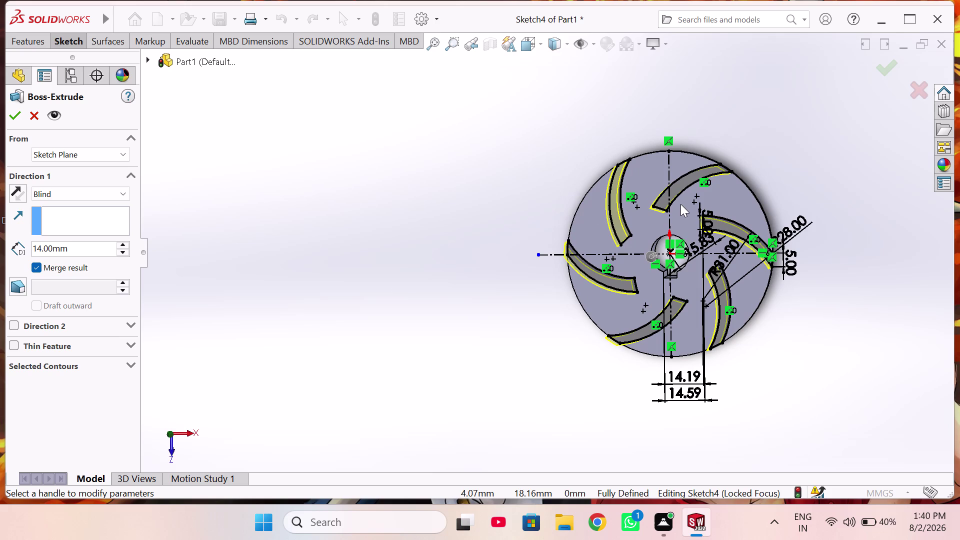
click(877, 66)
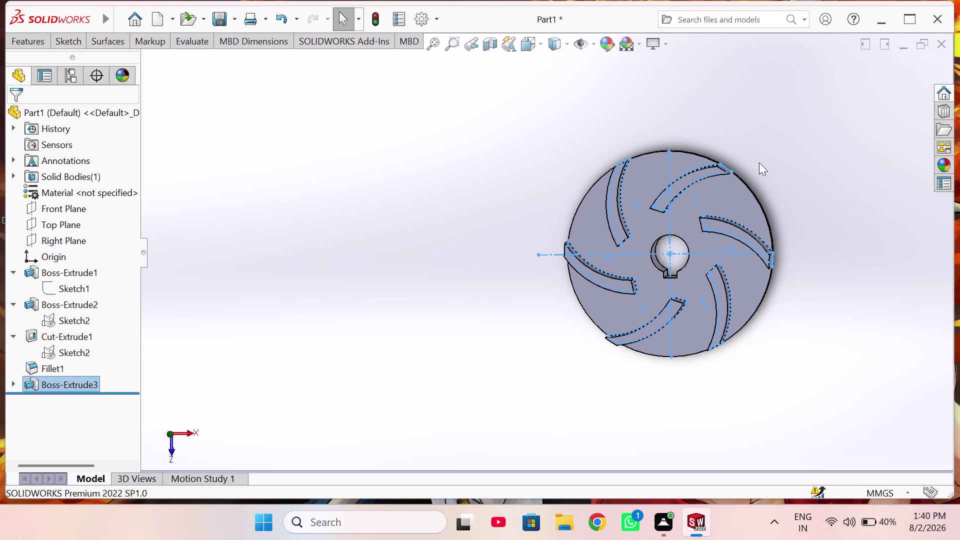
scroll(down, 3)
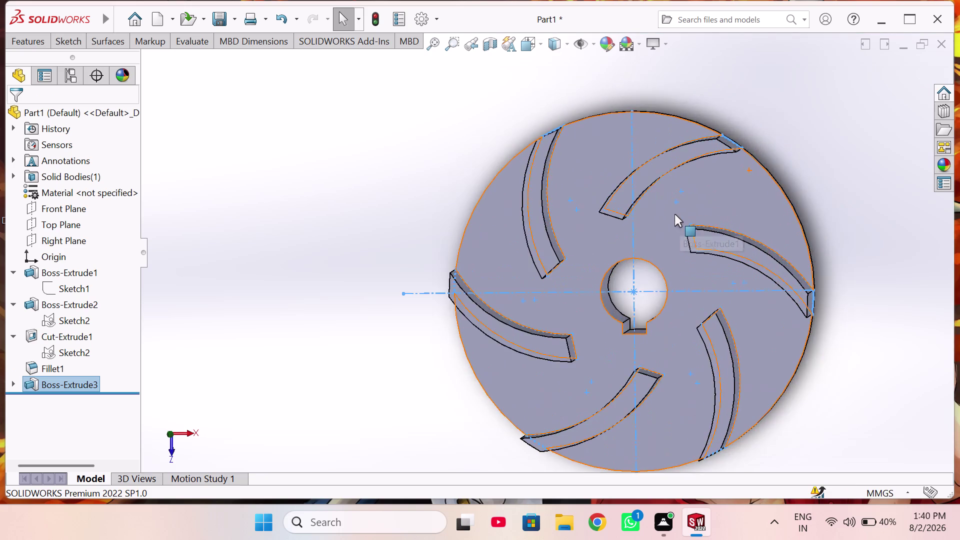
scroll(down, 3)
middle_drag(651, 246, 724, 225)
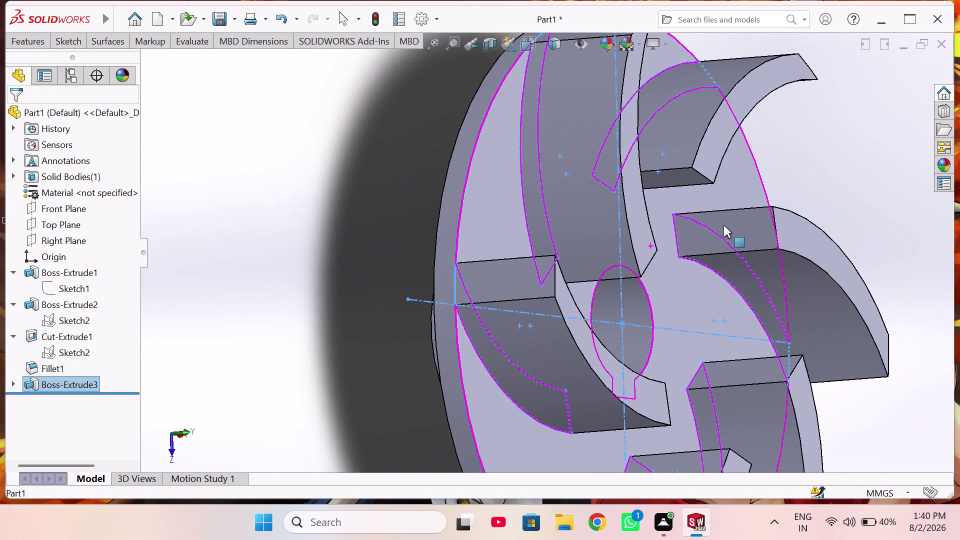
click(677, 234)
click(365, 202)
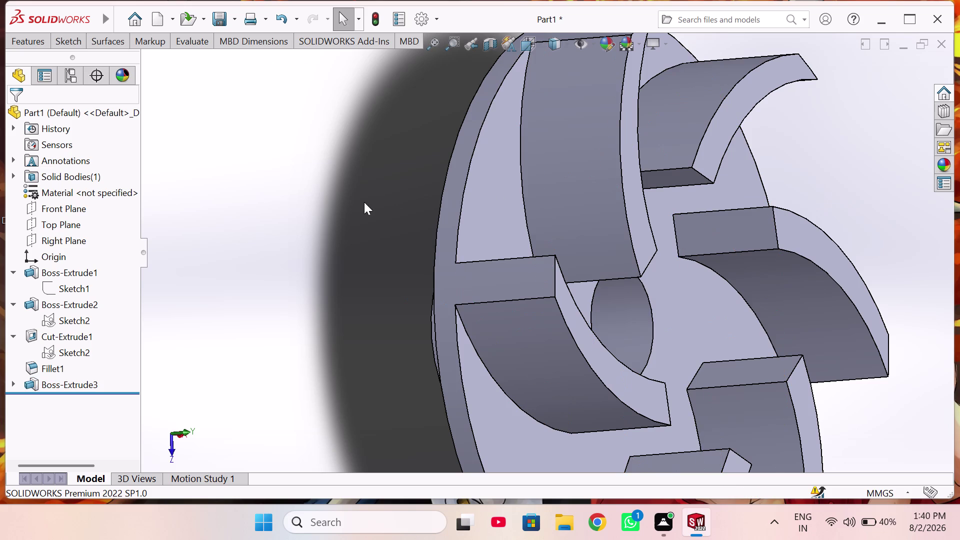
click(17, 38)
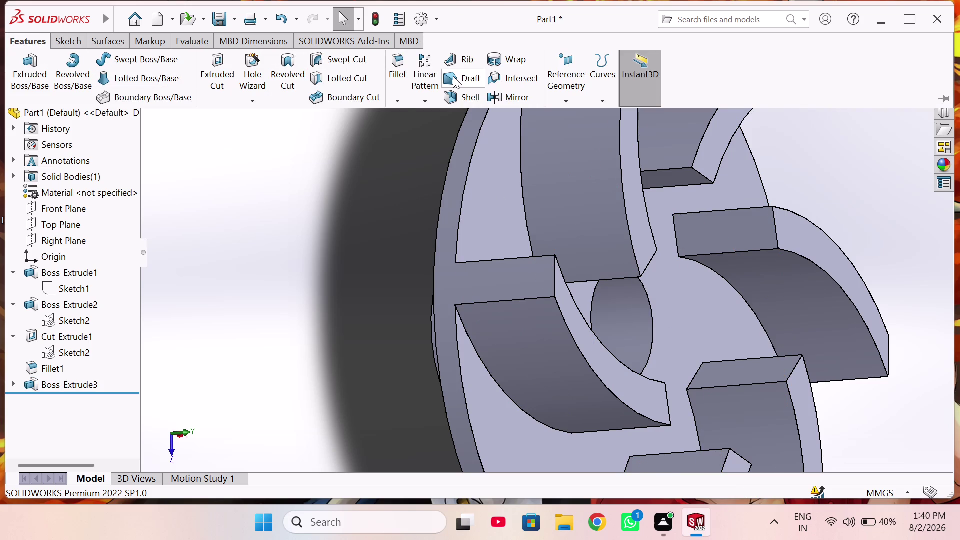
click(392, 91)
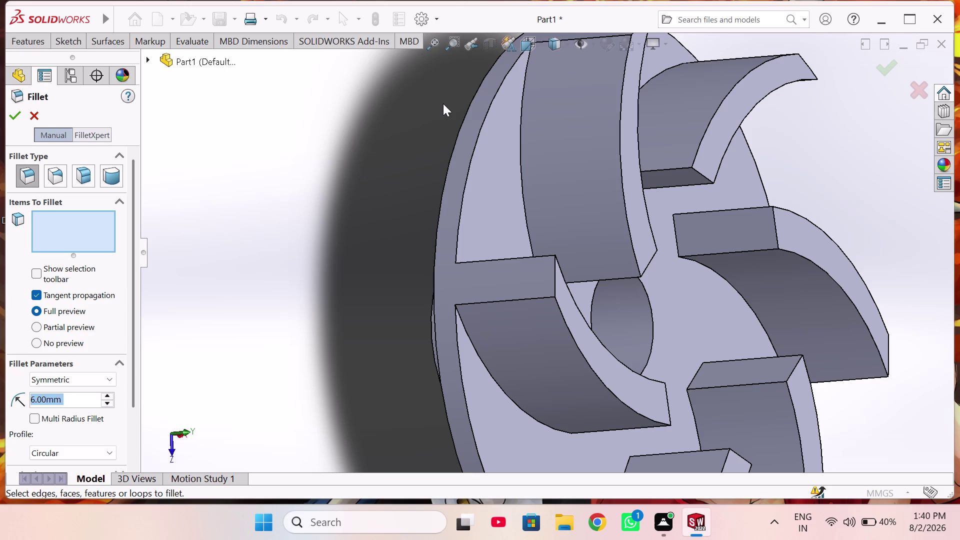
Select the inner edges of the first three vanes for filleting.
middle_drag(570, 219, 473, 227)
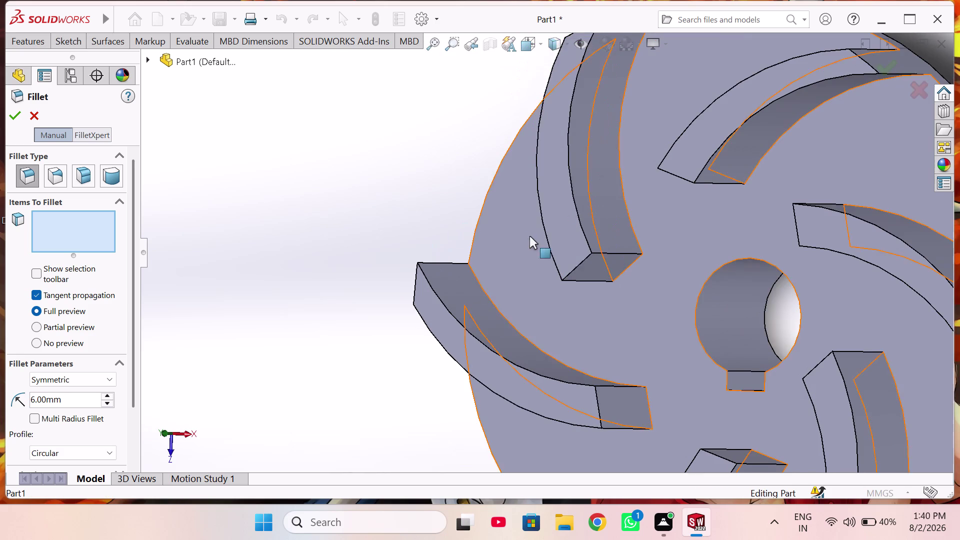
middle_drag(675, 212, 722, 199)
scroll(up, 3)
scroll(up, 3)
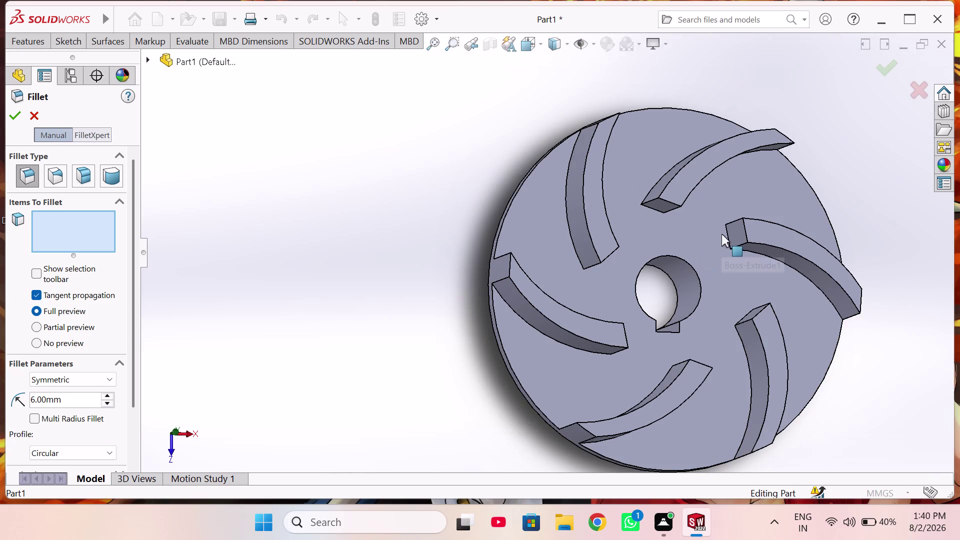
click(728, 233)
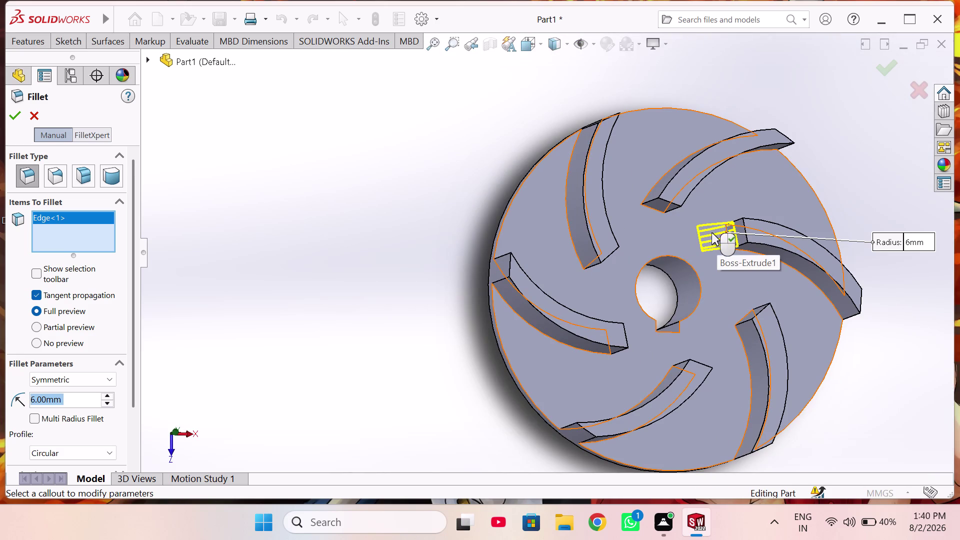
click(655, 209)
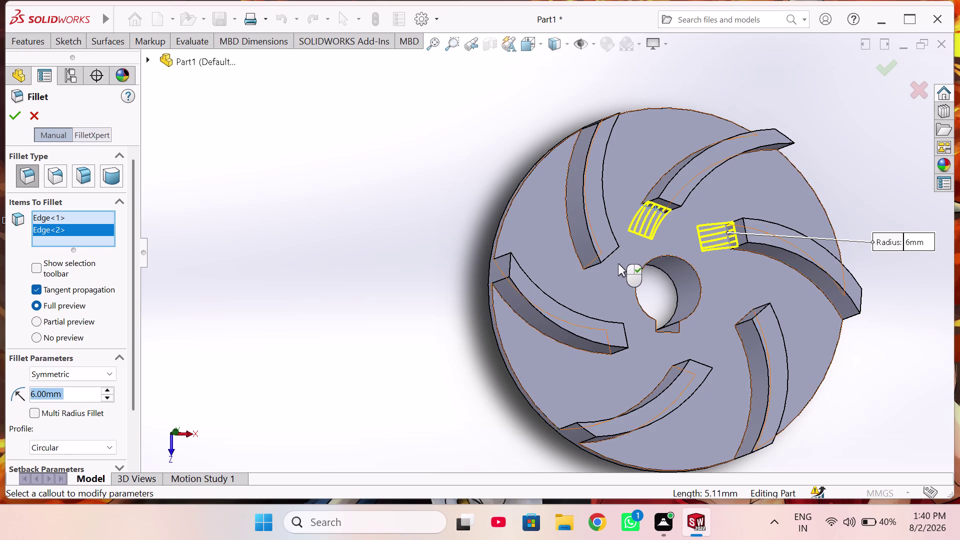
scroll(down, 3)
middle_drag(576, 279, 557, 279)
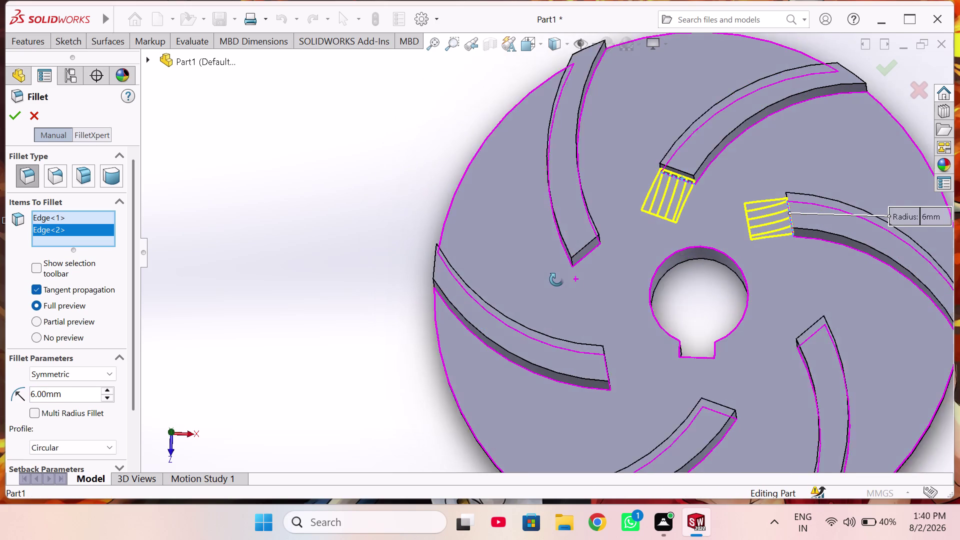
middle_drag(557, 279, 564, 274)
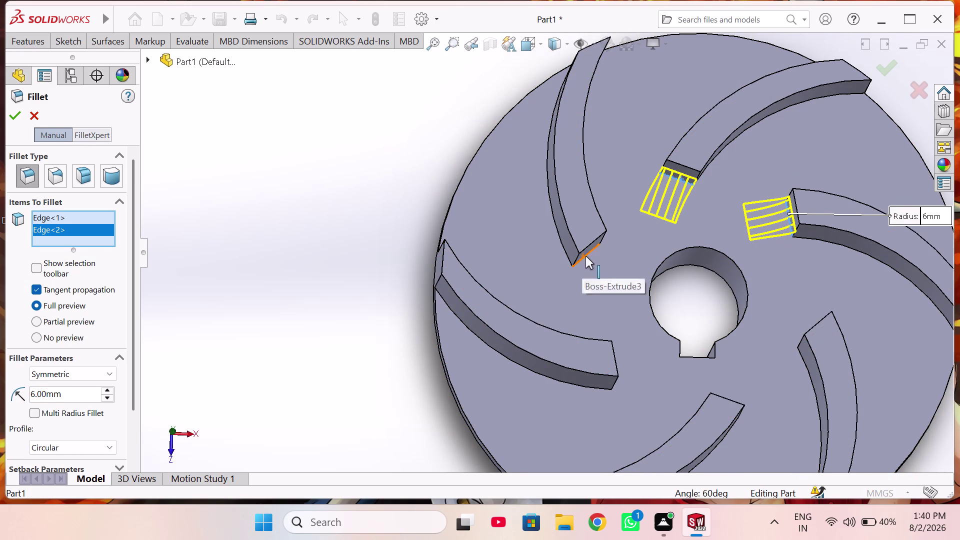
click(586, 256)
Add the remaining three vane edges and apply a 2 mm fillet radius.
scroll(up, 3)
middle_drag(589, 339, 575, 343)
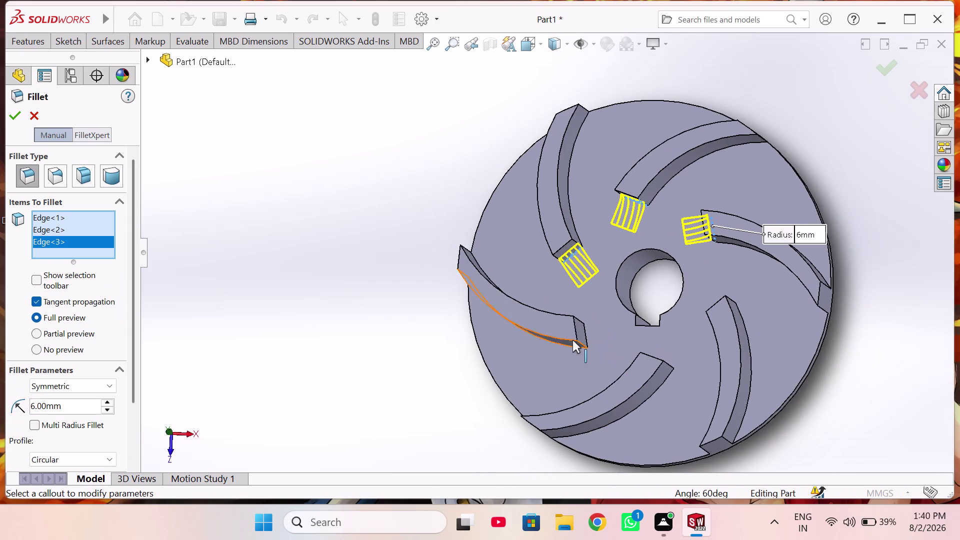
click(585, 333)
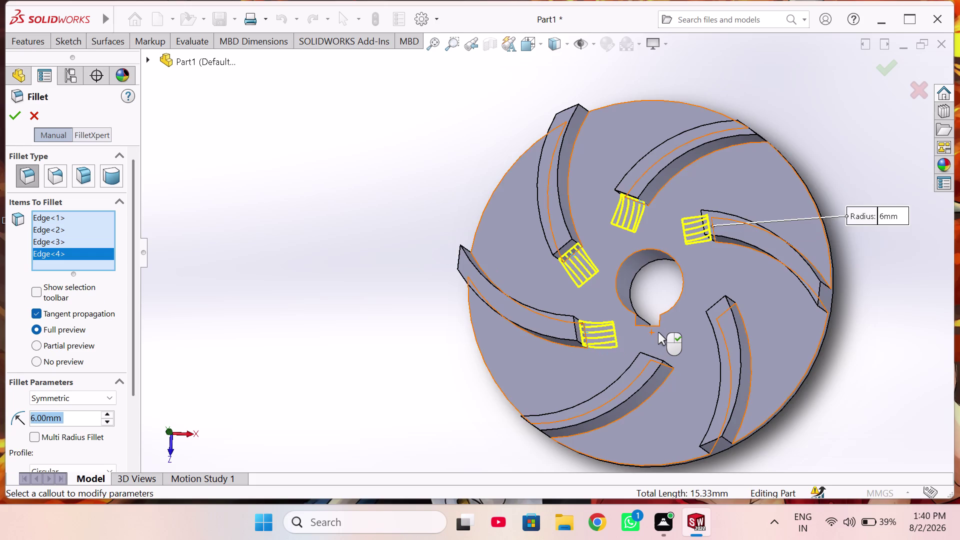
middle_drag(659, 333, 656, 390)
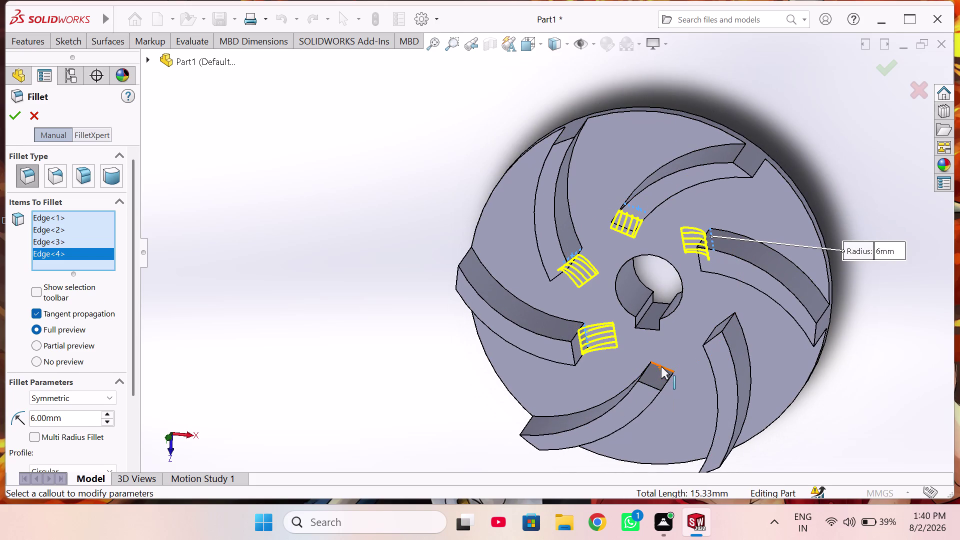
click(661, 367)
scroll(up, 3)
middle_drag(700, 331, 730, 325)
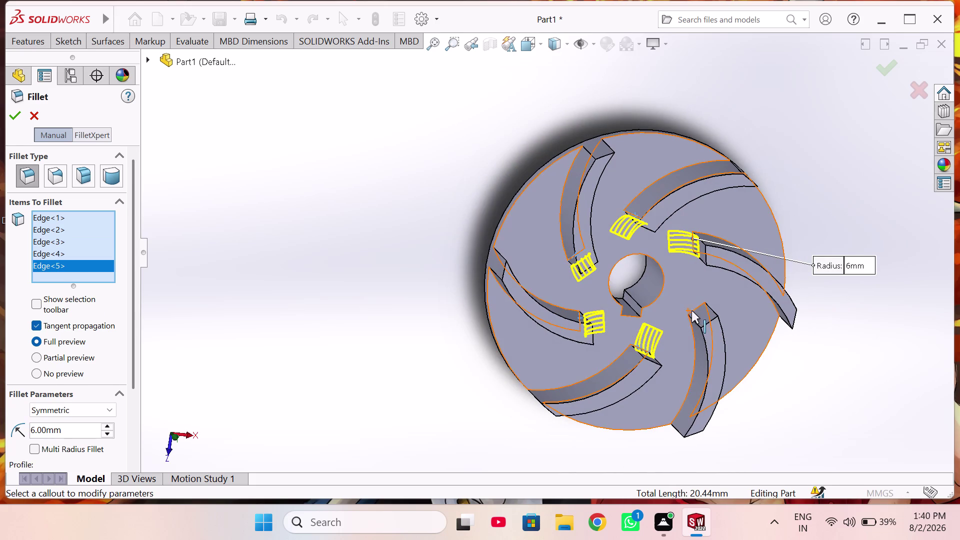
click(696, 311)
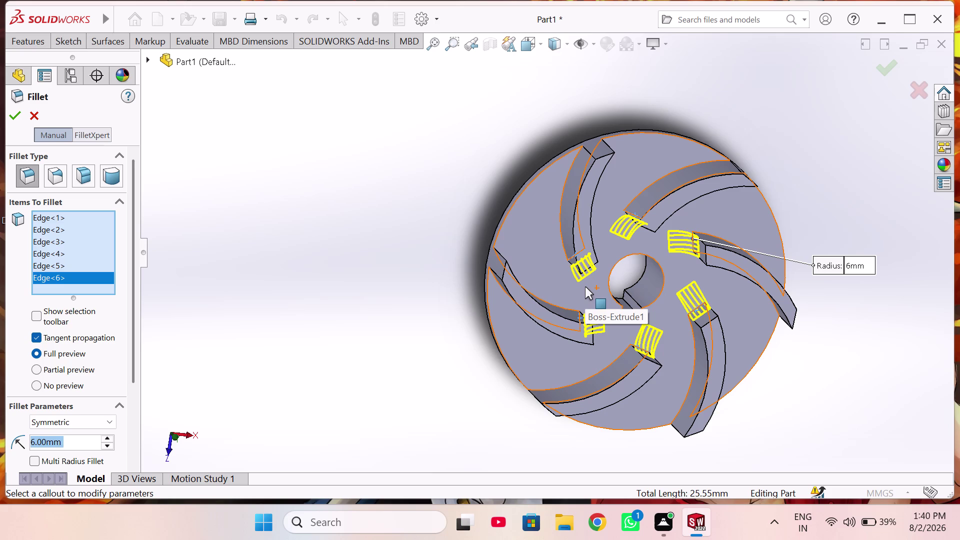
click(105, 447)
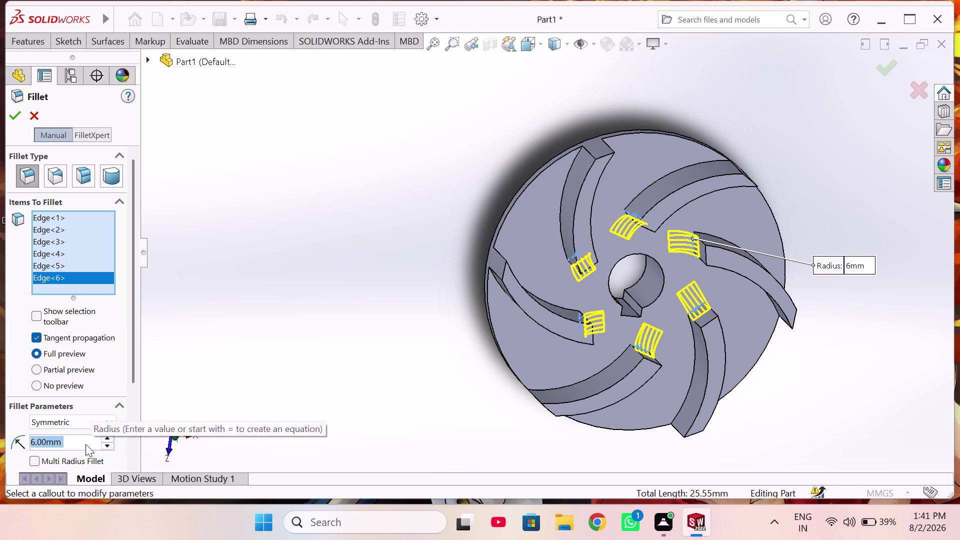
key(2)
key(Return)
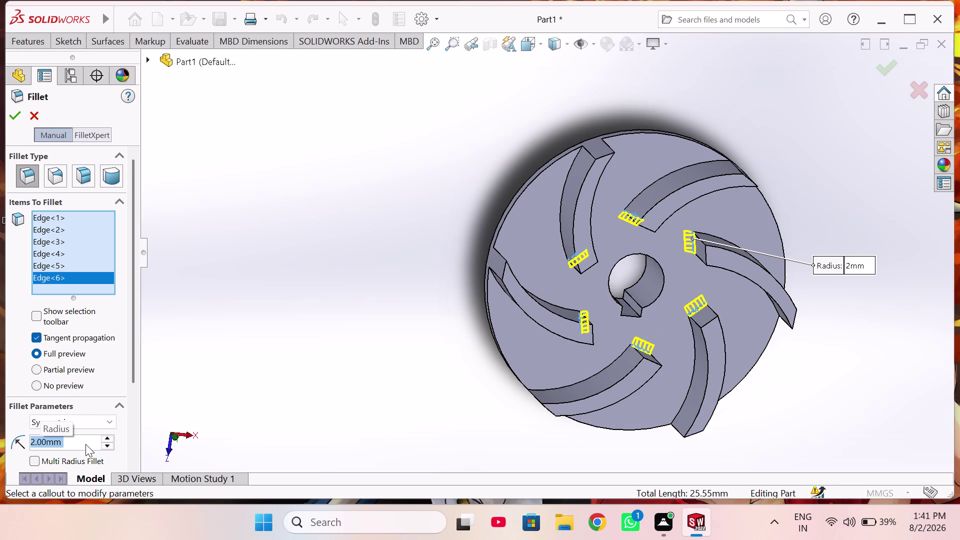
click(14, 120)
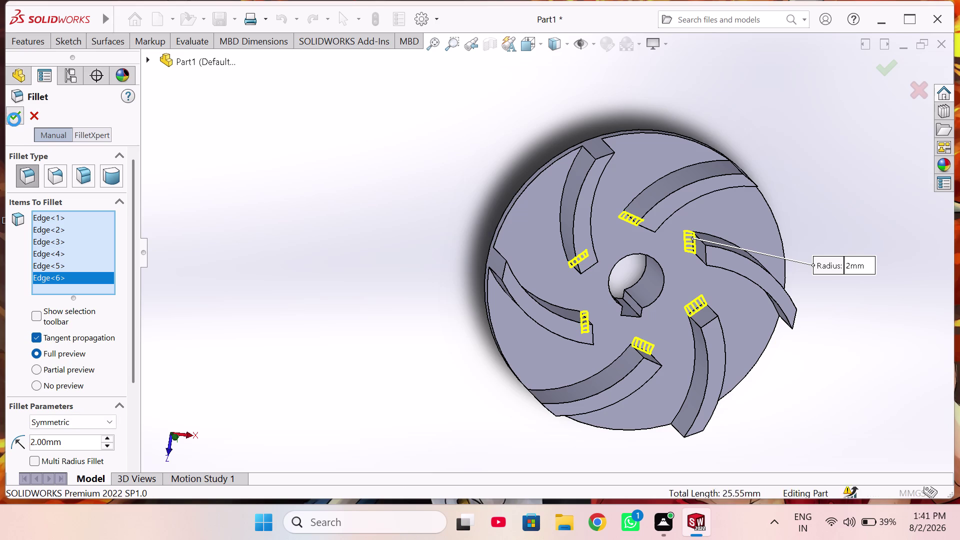
middle_drag(485, 348, 402, 313)
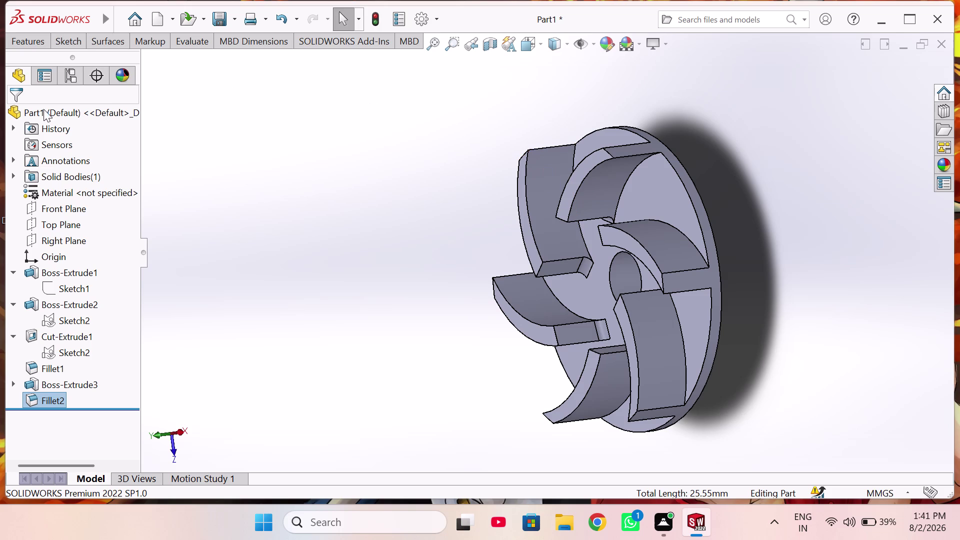
Orient the impeller to isometric view and bring up Save As with Ctrl+S.
scroll(up, 3)
middle_drag(465, 304, 535, 289)
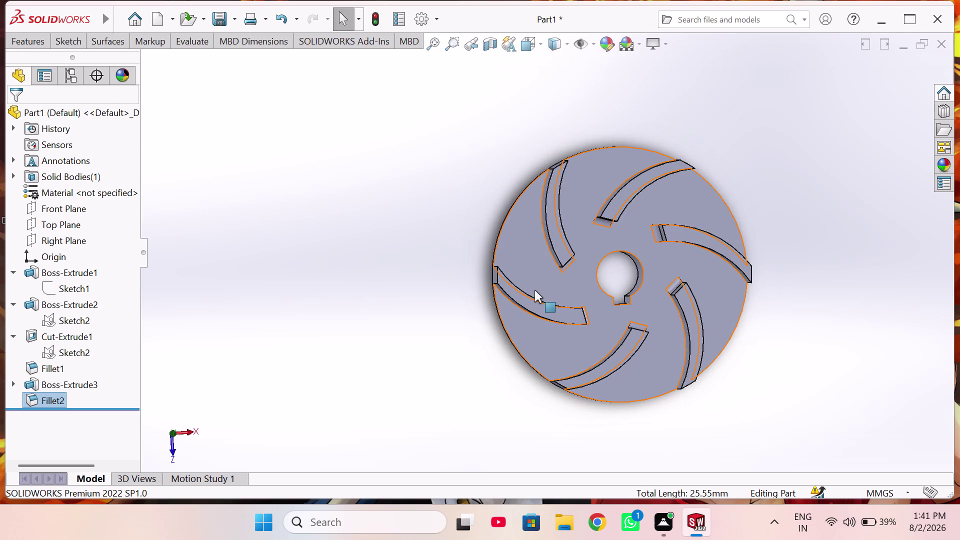
key(ctrl+1)
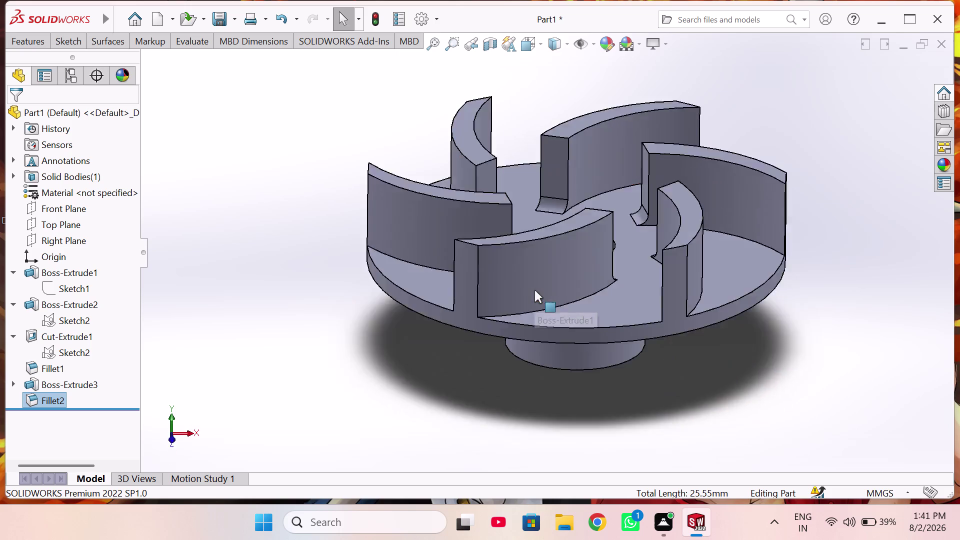
key(ctrl+7)
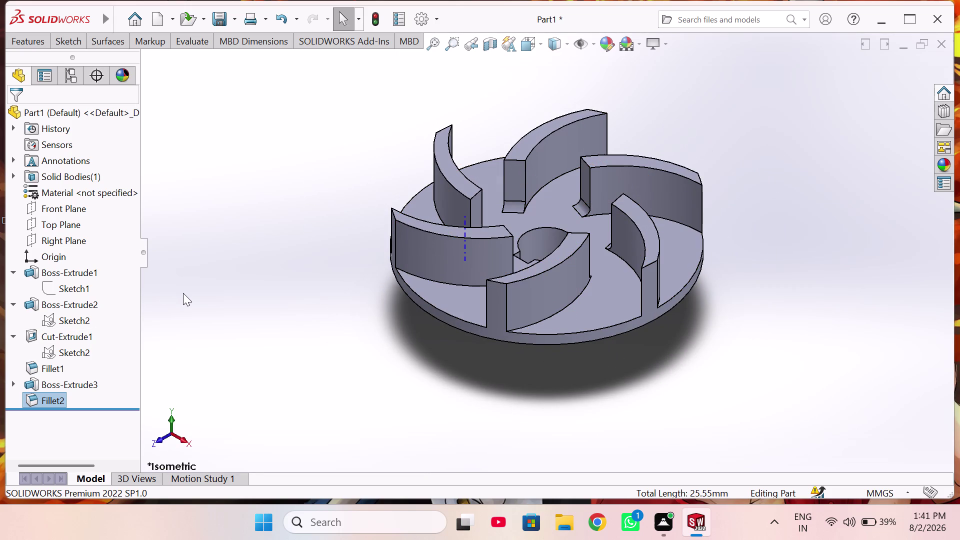
key(ctrl+s)
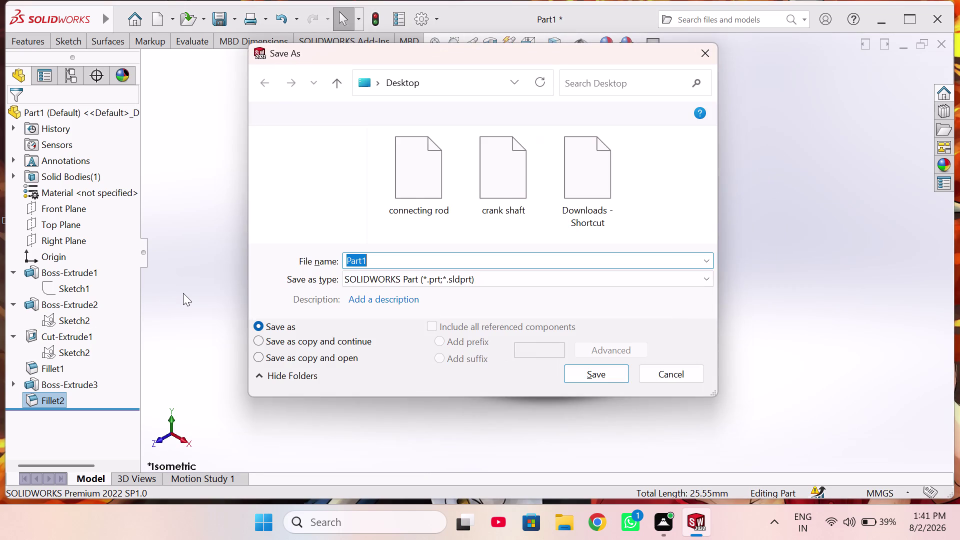
Save the part to the Desktop as 'IMPELLER'.
click(298, 190)
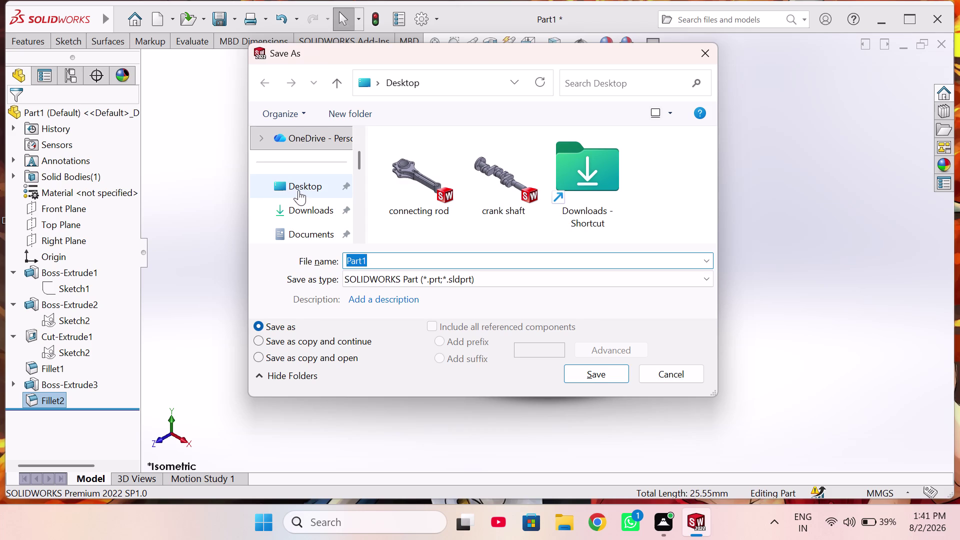
double_click(391, 264)
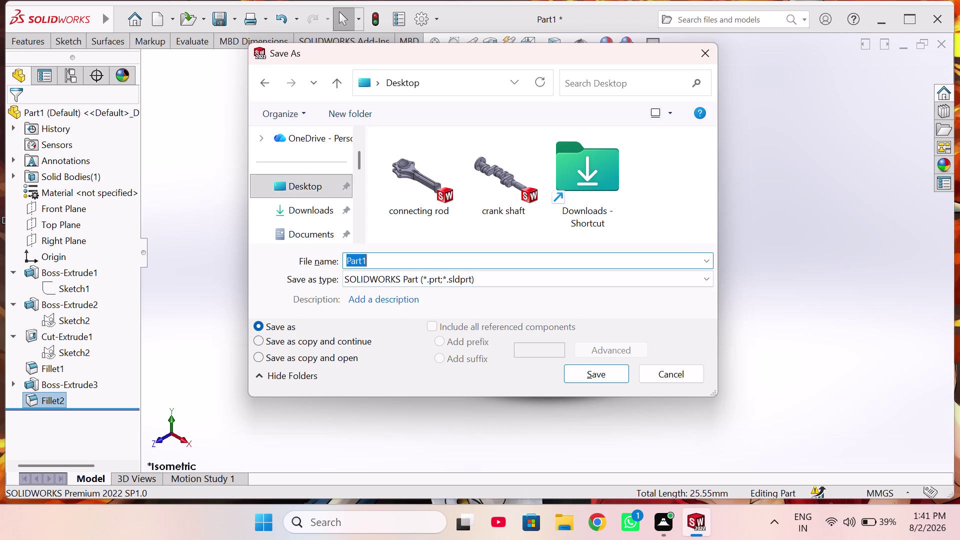
key(BackSpace)
text(I)
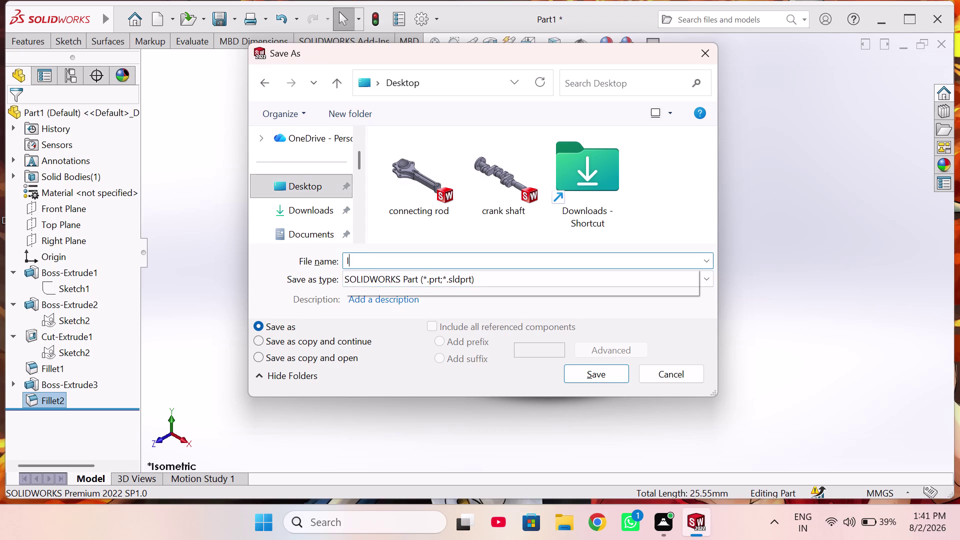
text(MPEL)
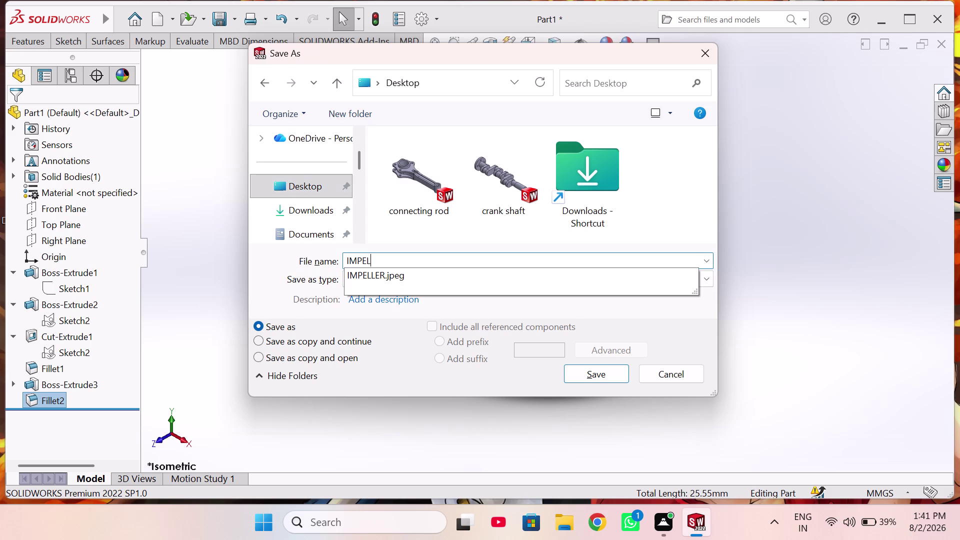
text(LER)
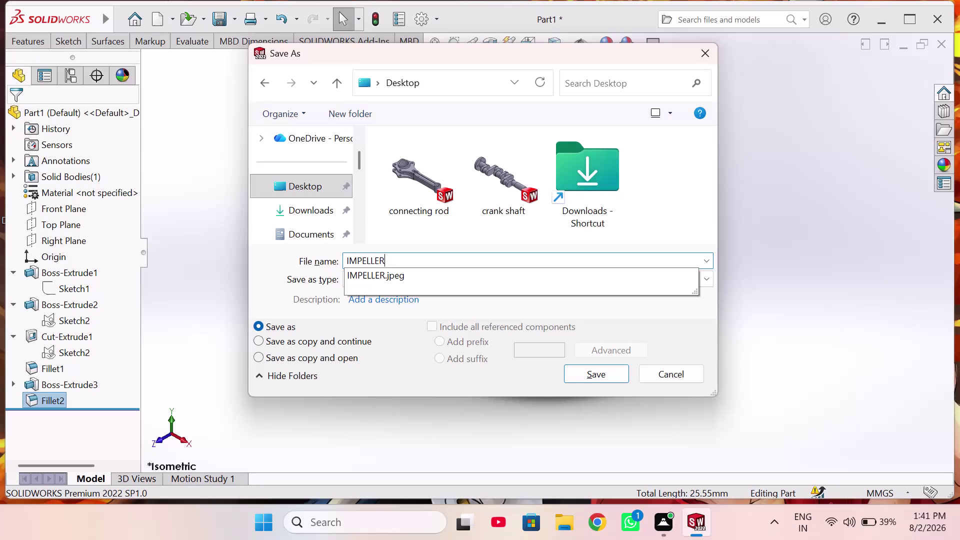
key(Return)
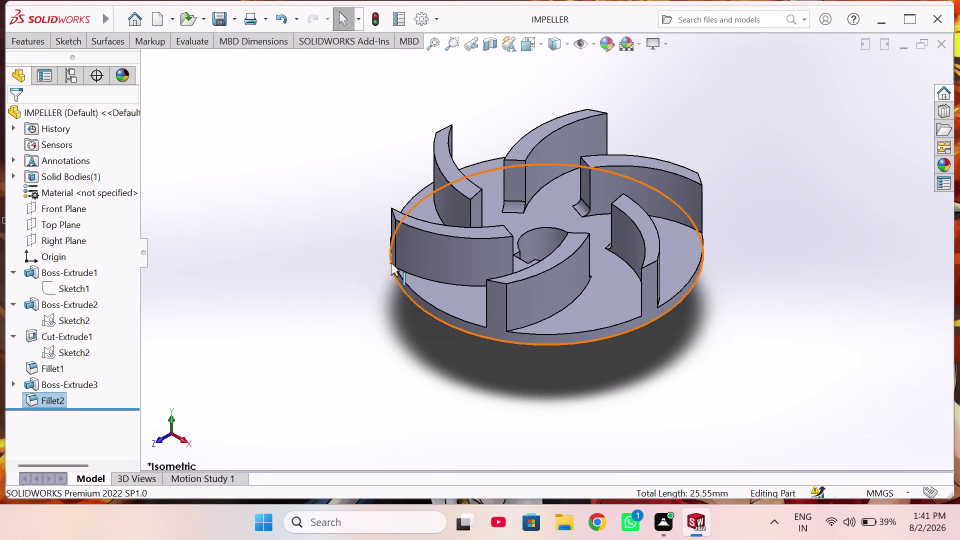
key(ctrl+n)
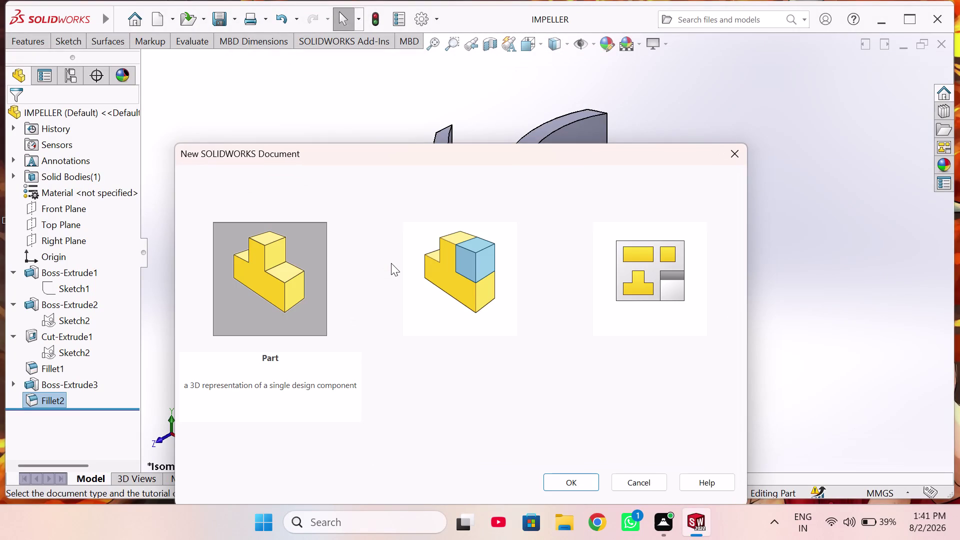
Create a new Drawing document.
key(Right)
key(Right)
key(Return)
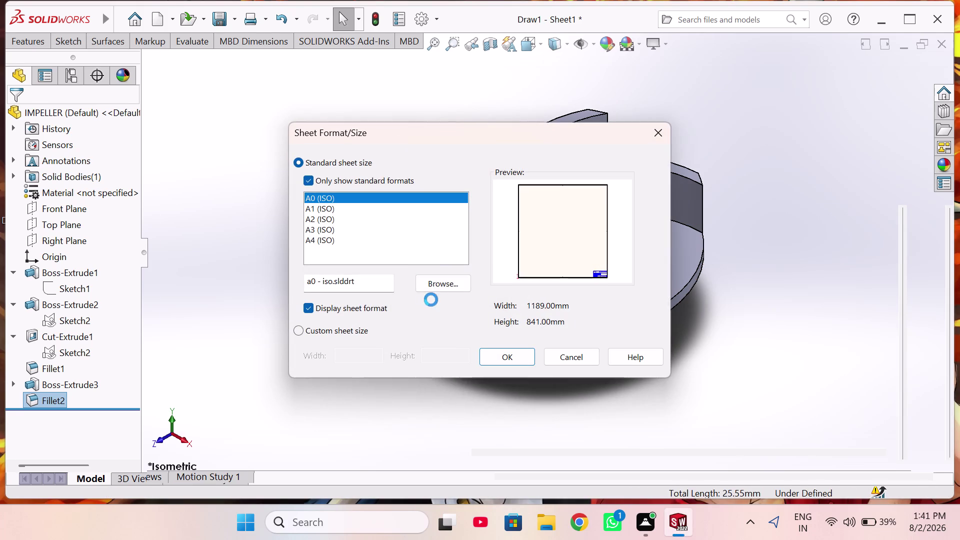
Select the A3 (ISO) sheet format with standard title block and confirm.
click(352, 224)
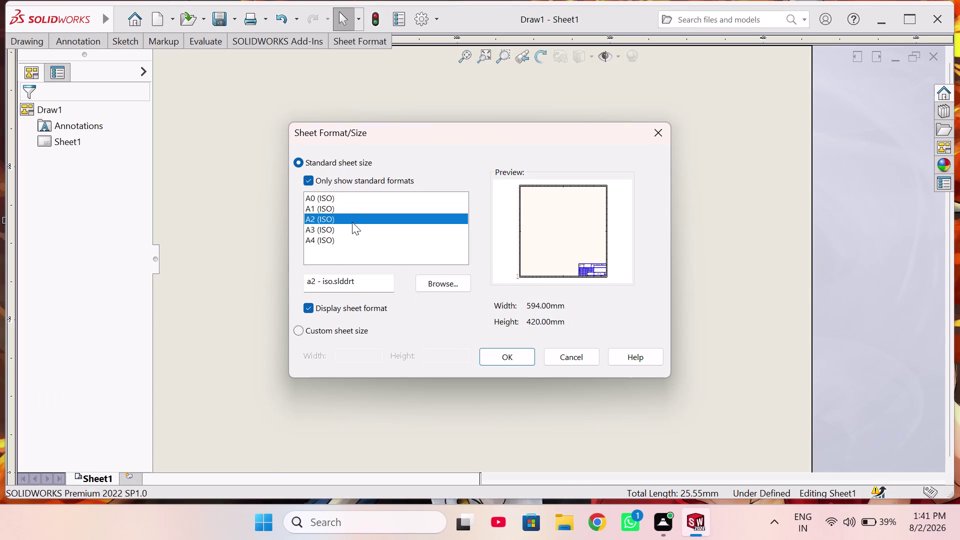
click(346, 227)
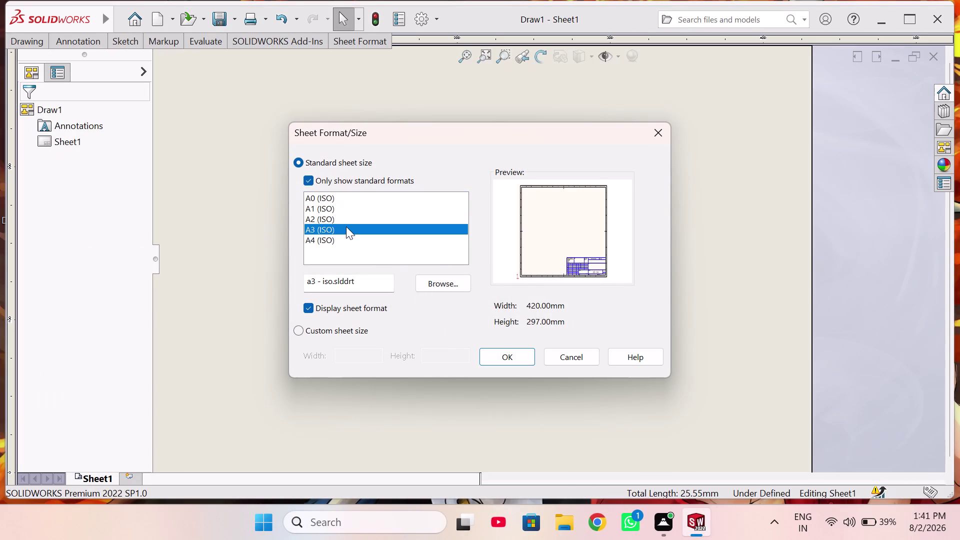
click(350, 240)
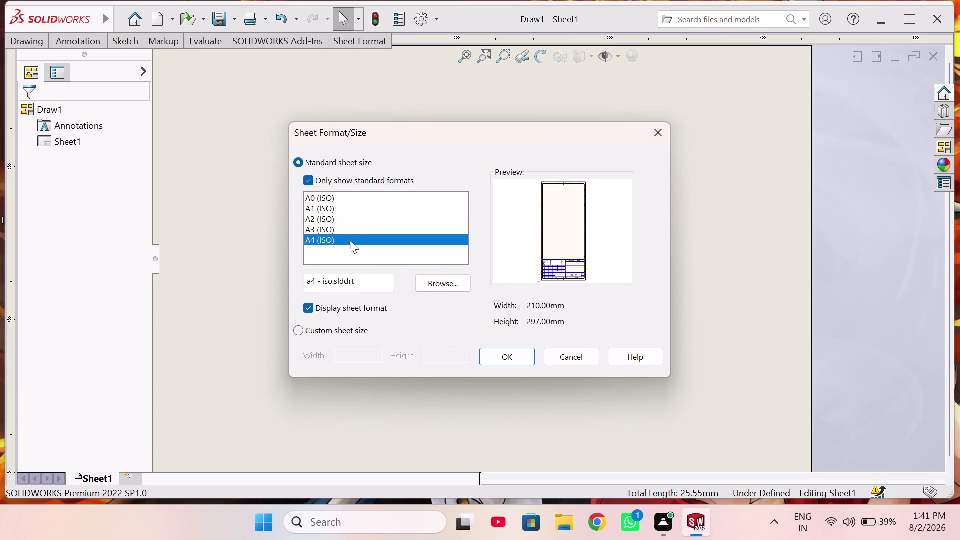
click(353, 225)
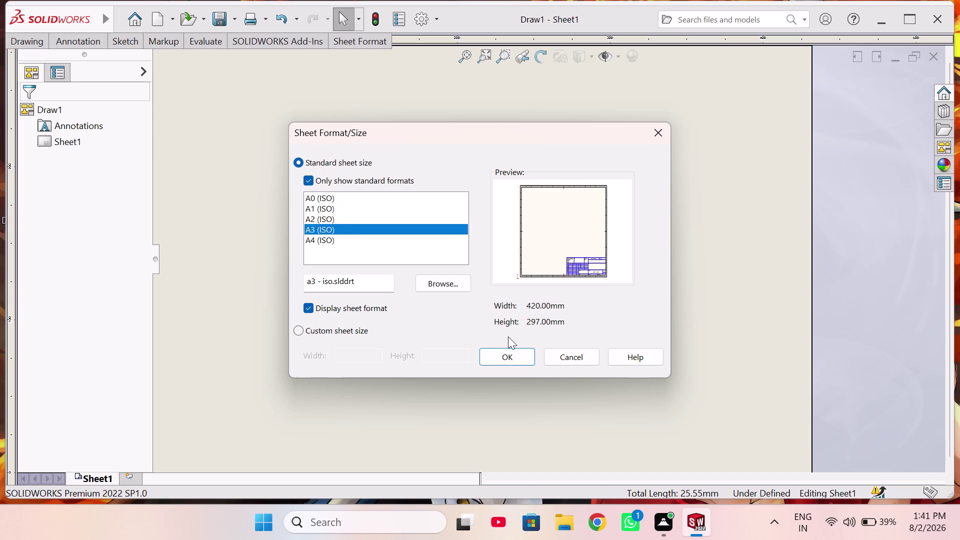
click(506, 351)
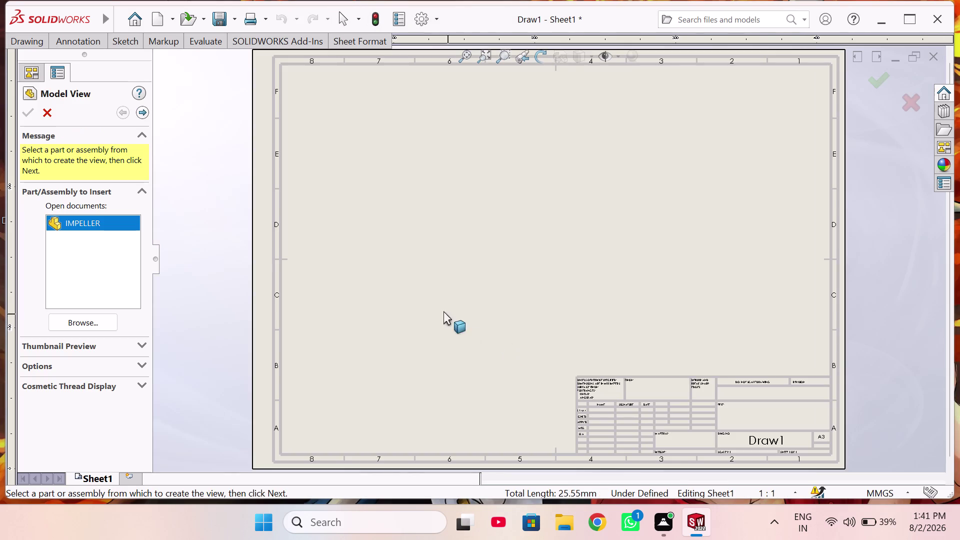
Browse to and open the IMPELLER part for the model view.
click(96, 327)
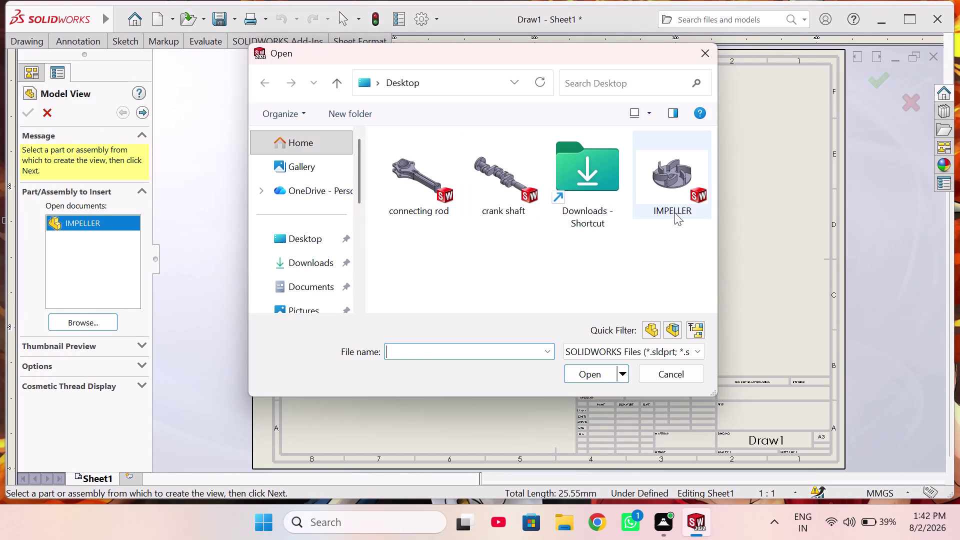
click(675, 213)
click(584, 370)
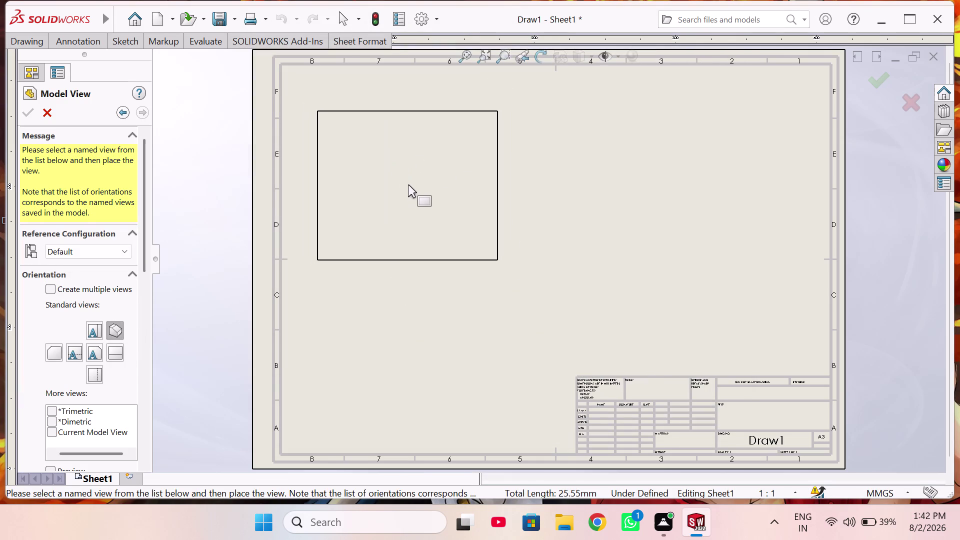
Enable multiple views and pick top, front, right and isometric standard views.
click(51, 289)
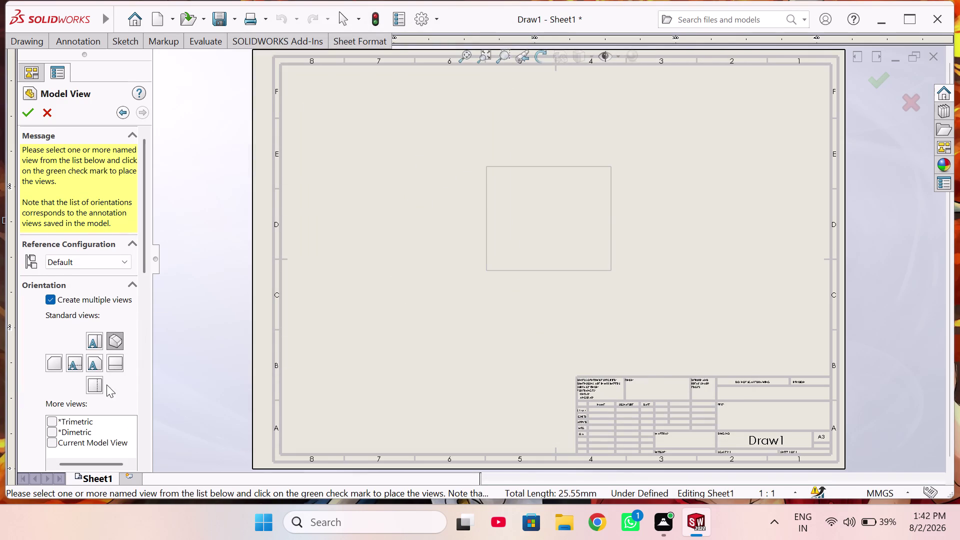
click(91, 364)
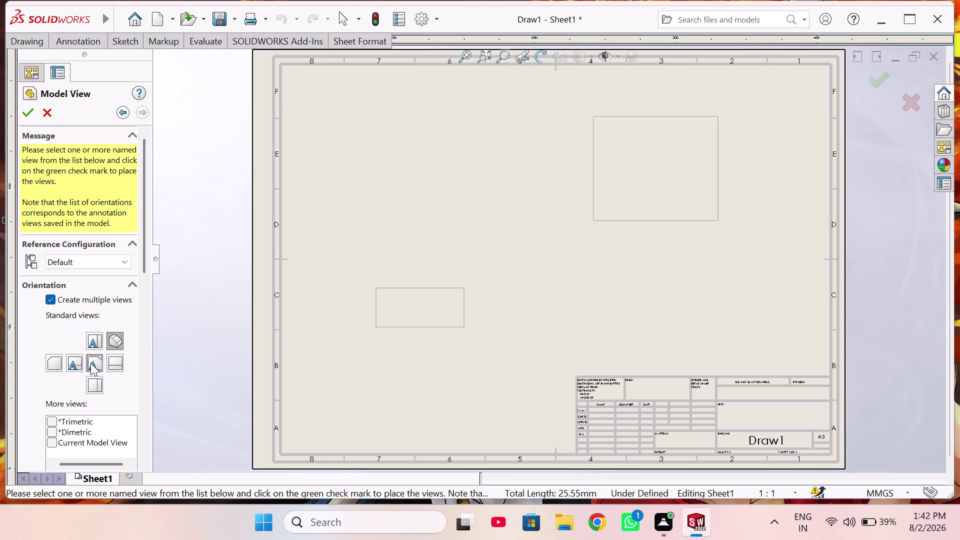
click(96, 344)
click(109, 361)
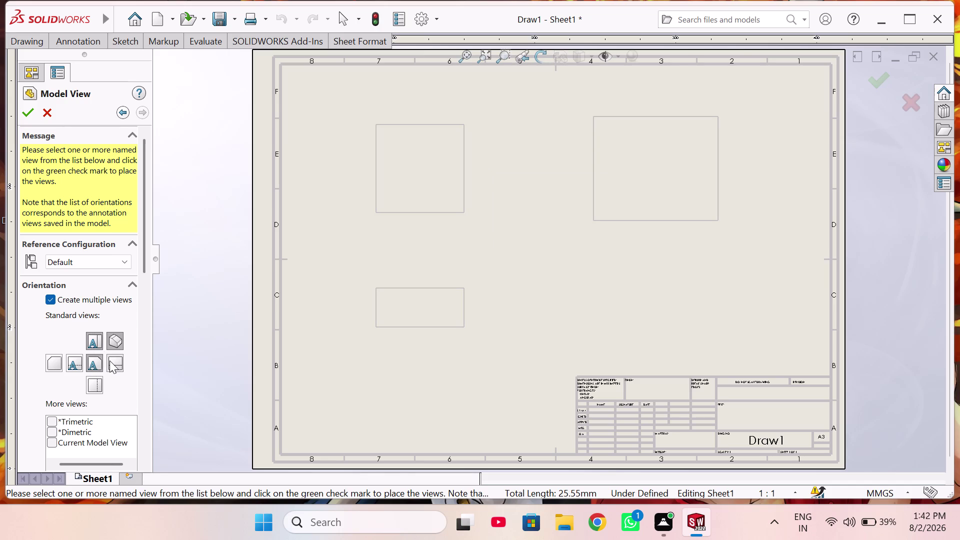
click(119, 338)
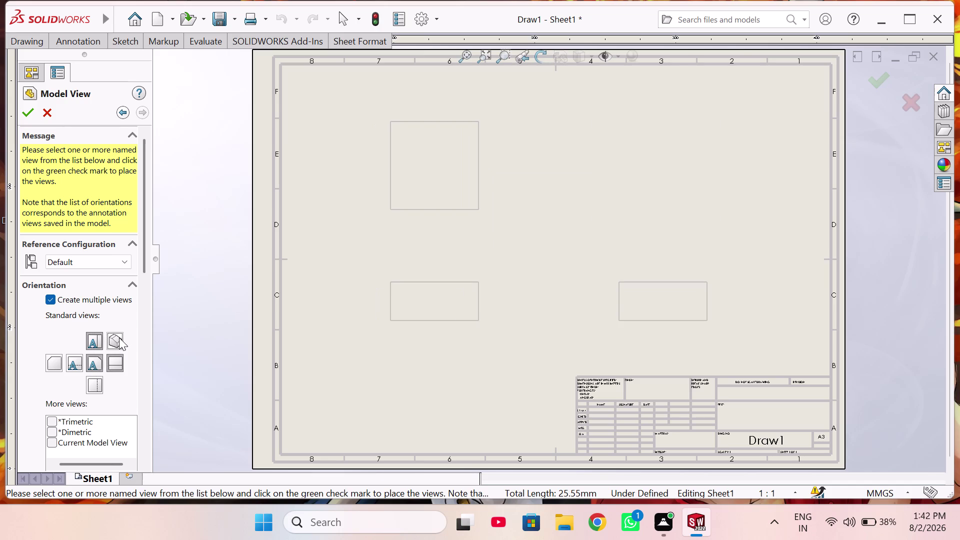
click(119, 337)
scroll(down, 3)
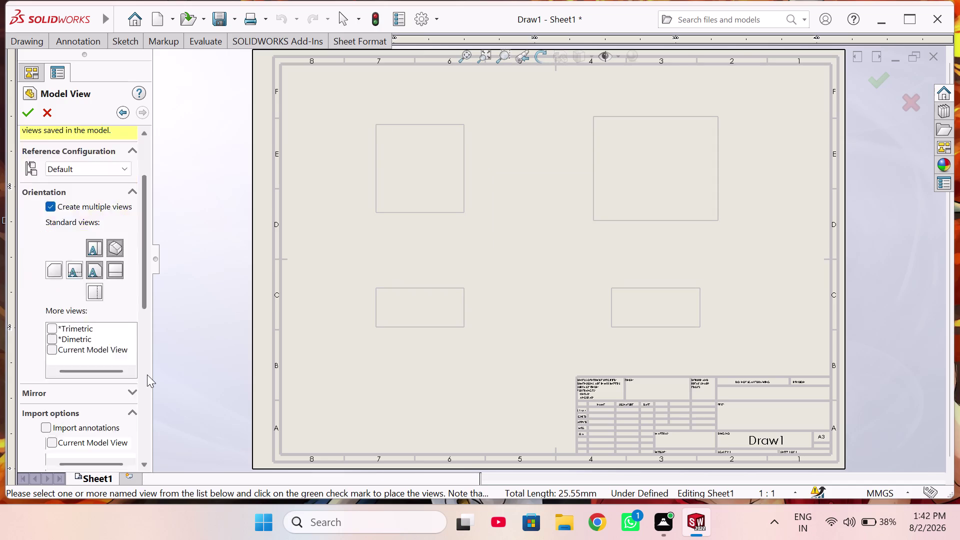
scroll(down, 3)
scroll(down, 3)
scroll(down, 3)
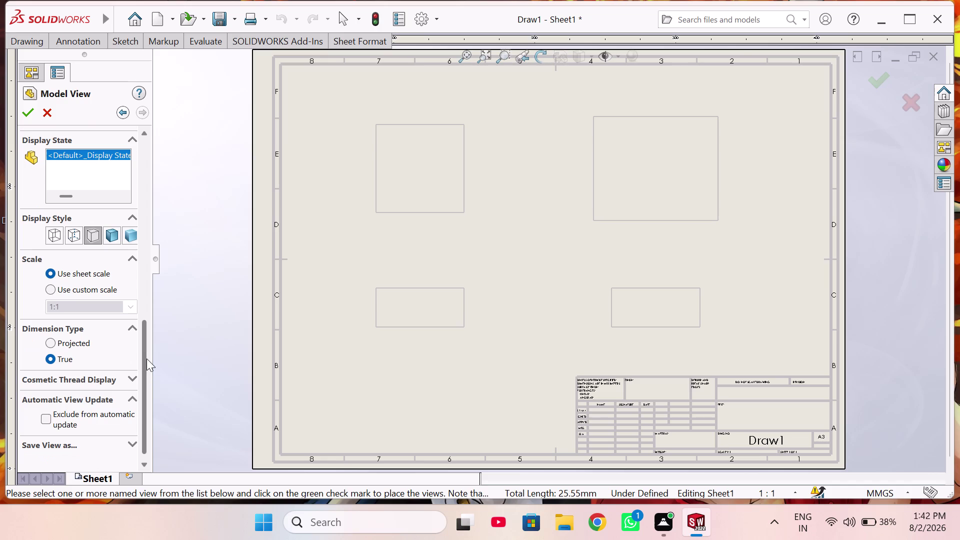
Use True dimensions, exclude views from auto update, and place the four views.
click(78, 345)
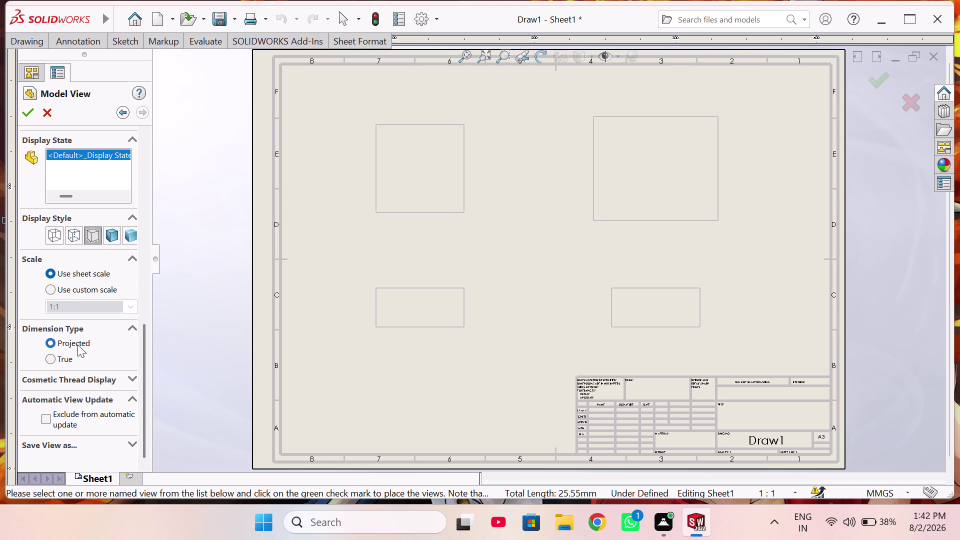
click(66, 356)
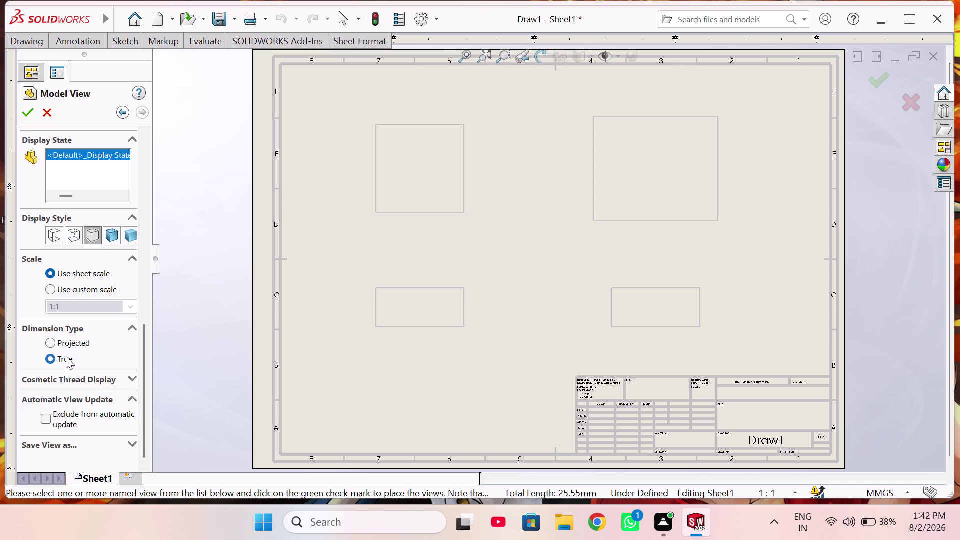
click(79, 342)
click(69, 355)
click(45, 417)
click(45, 418)
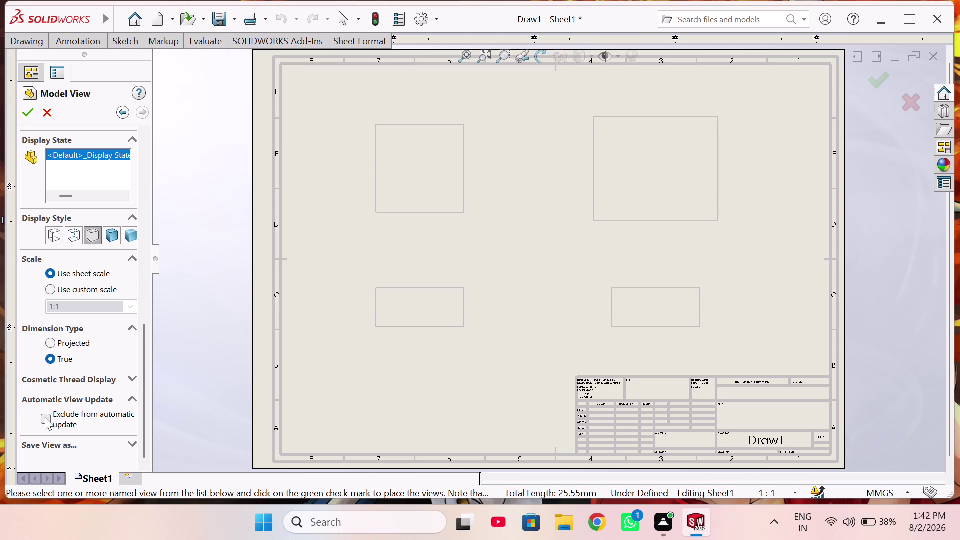
click(45, 418)
scroll(down, 3)
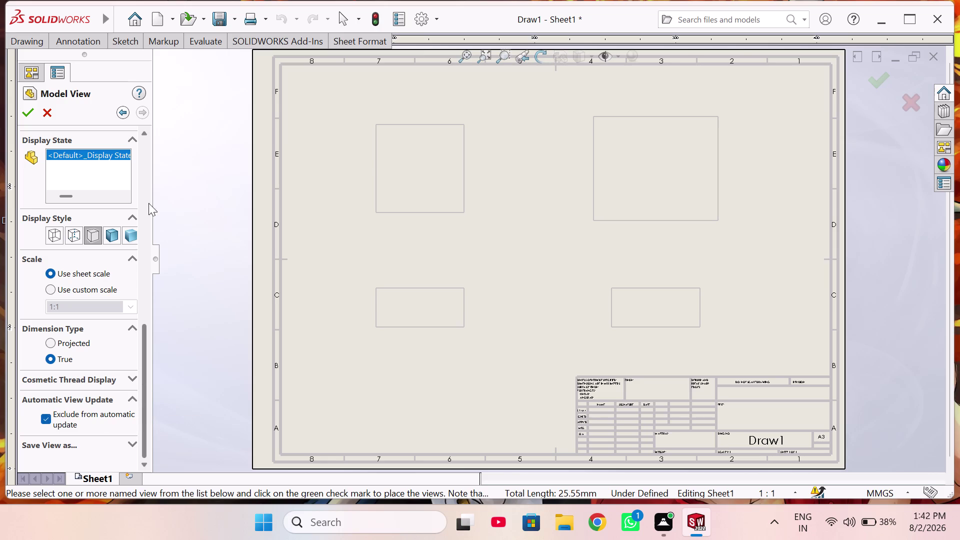
click(30, 112)
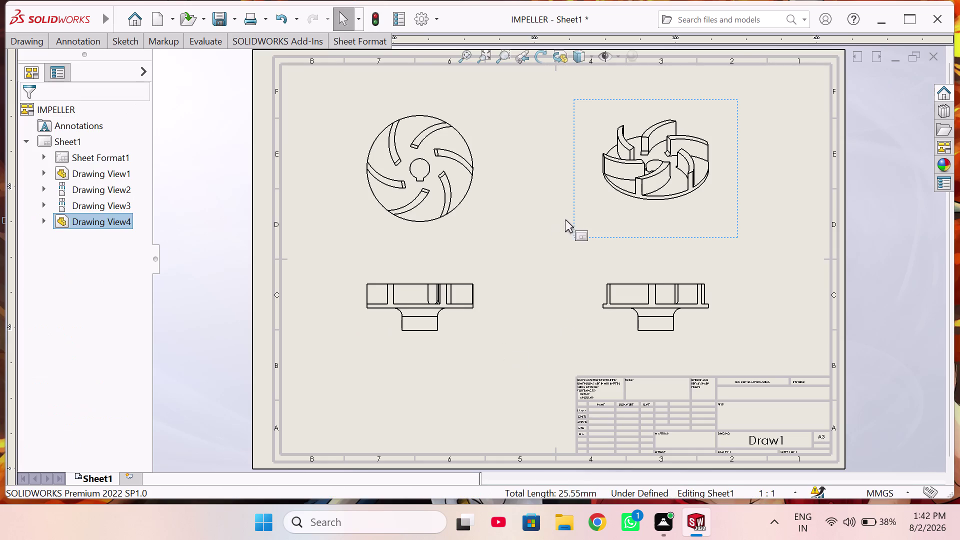
click(590, 205)
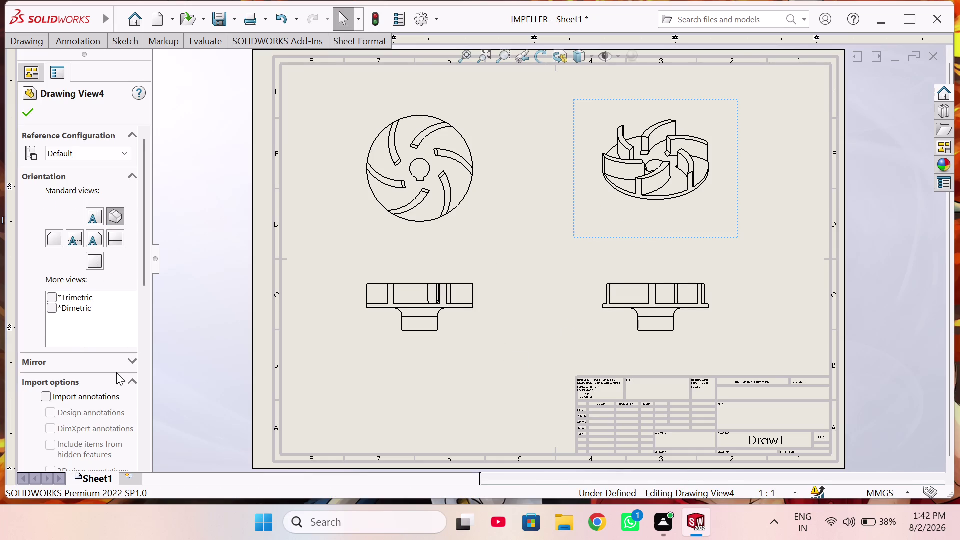
Set the isometric IMPELLER view's display style to Shaded With Edges.
scroll(down, 3)
scroll(down, 3)
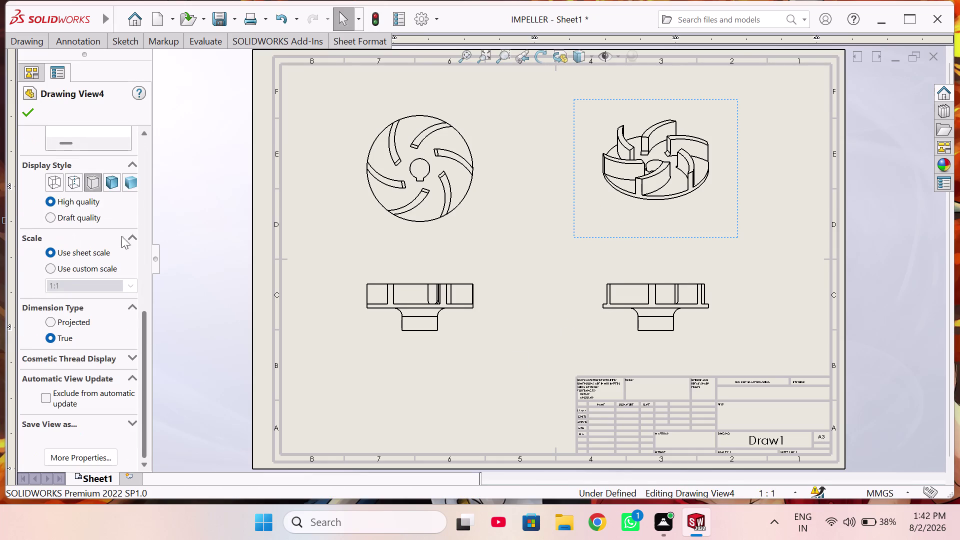
click(109, 180)
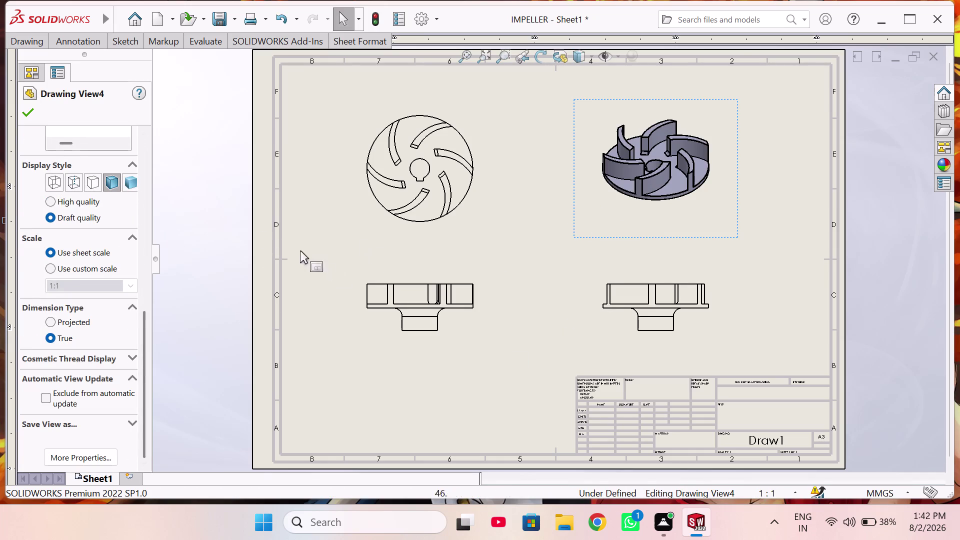
click(24, 114)
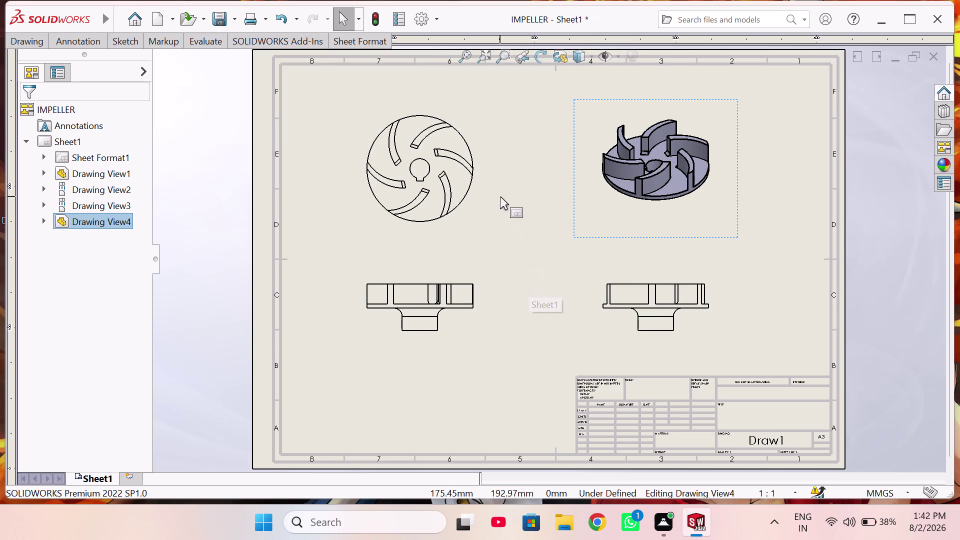
right_drag(508, 194, 506, 133)
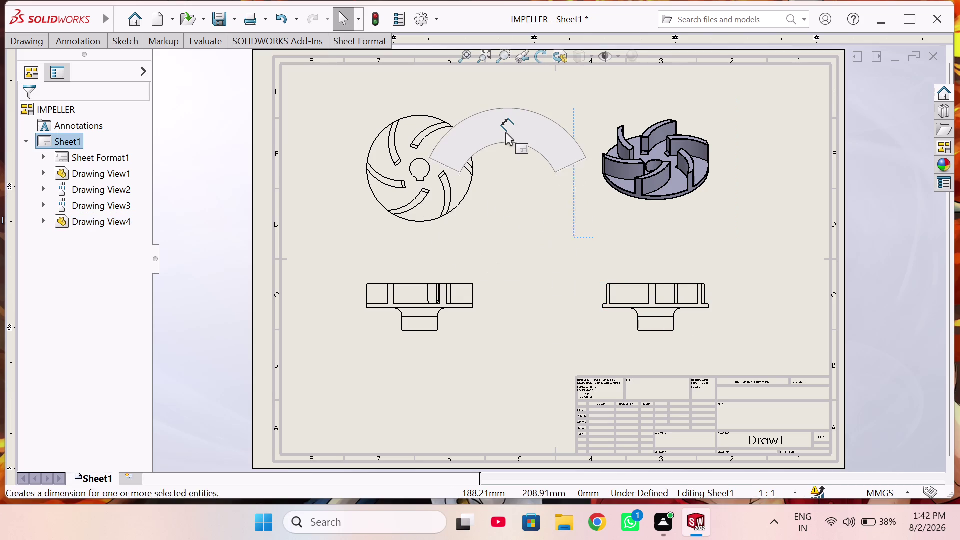
Dimension the keyway width as 5.00 in the circular view.
right_drag(506, 132, 499, 121)
scroll(down, 3)
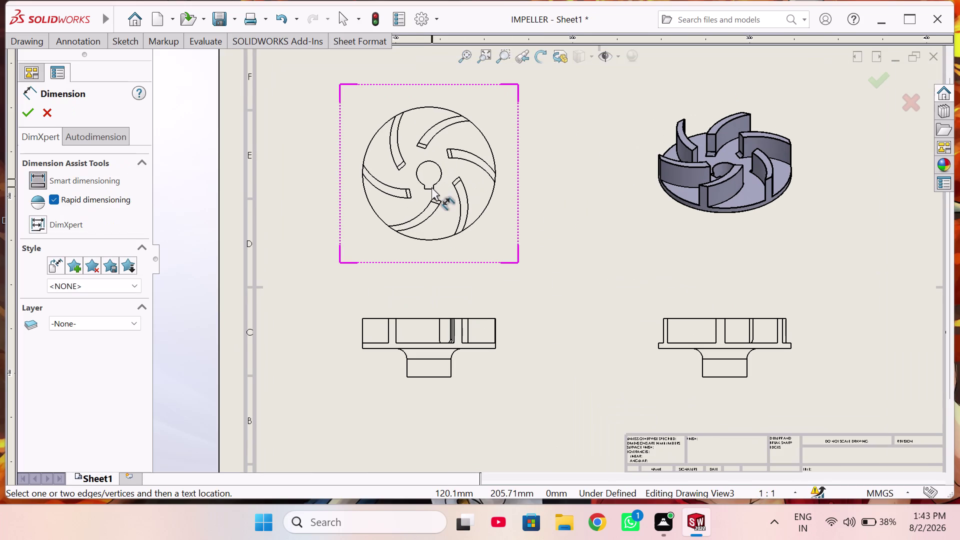
scroll(down, 3)
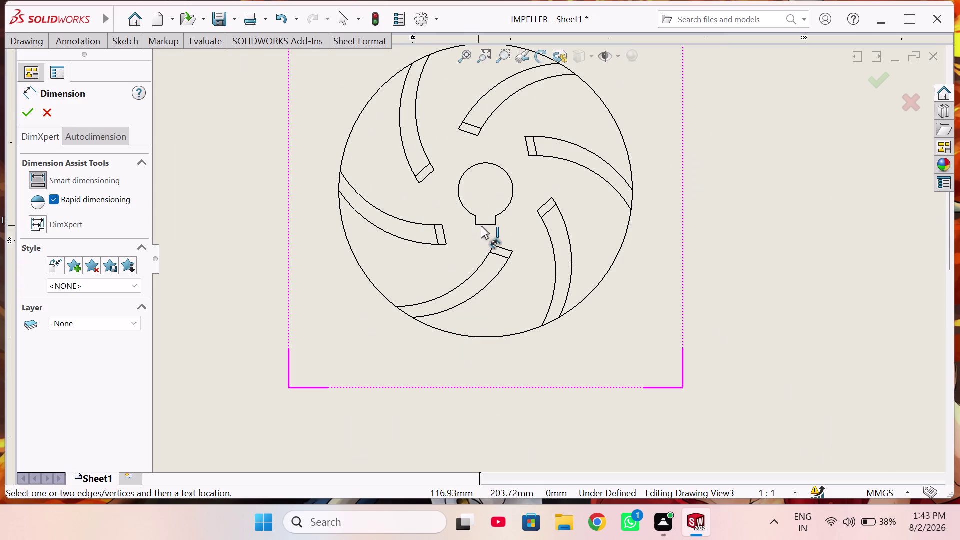
click(481, 225)
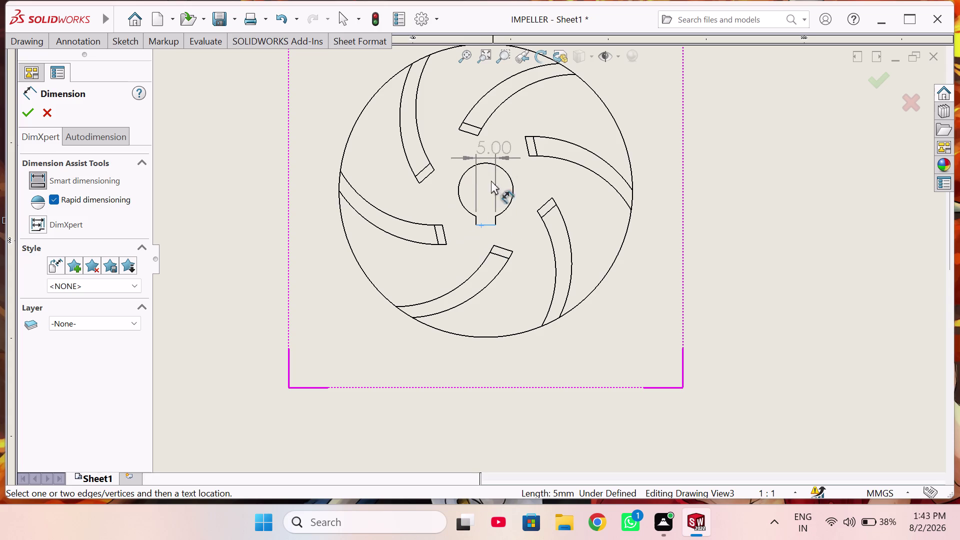
click(486, 360)
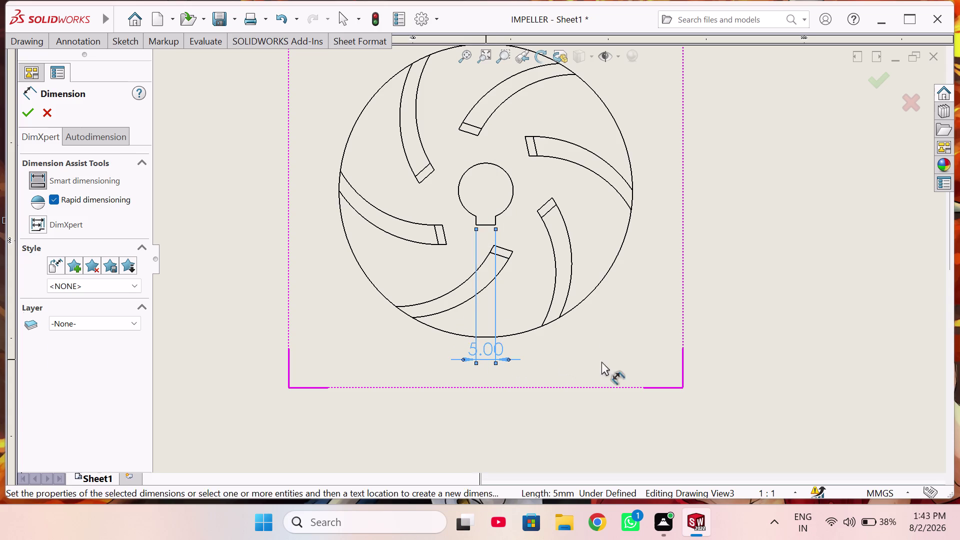
Add the R28.00 and R31.00 blade arc radii and the R7.00 hub radius.
scroll(up, 3)
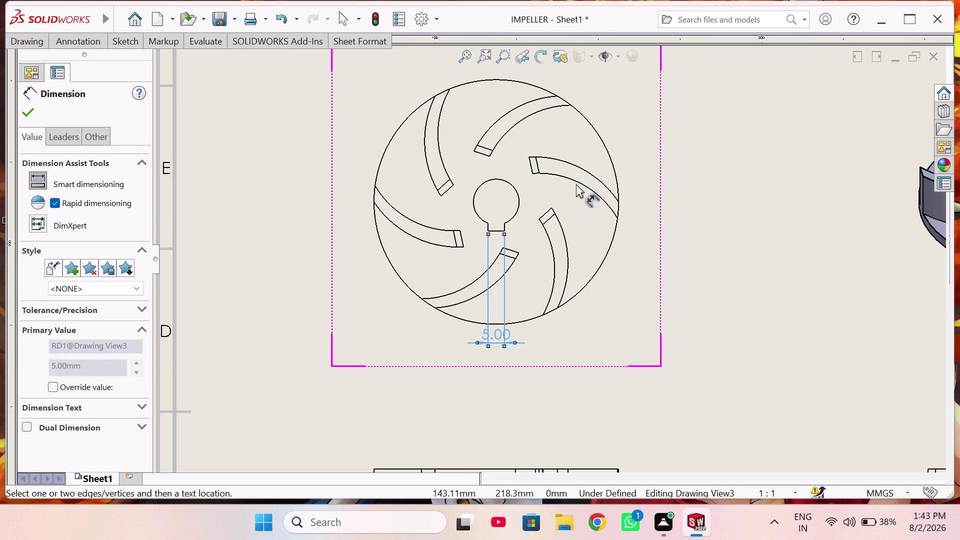
click(577, 183)
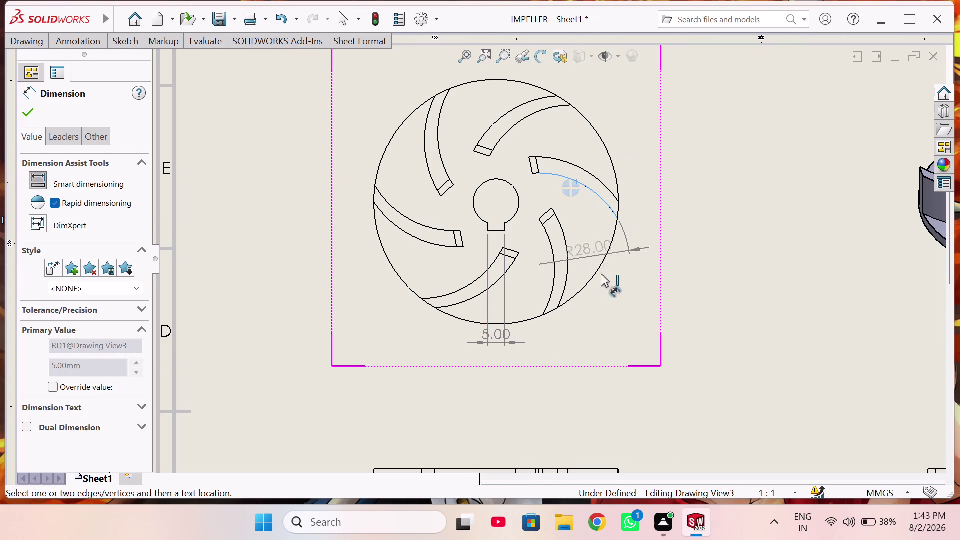
click(578, 213)
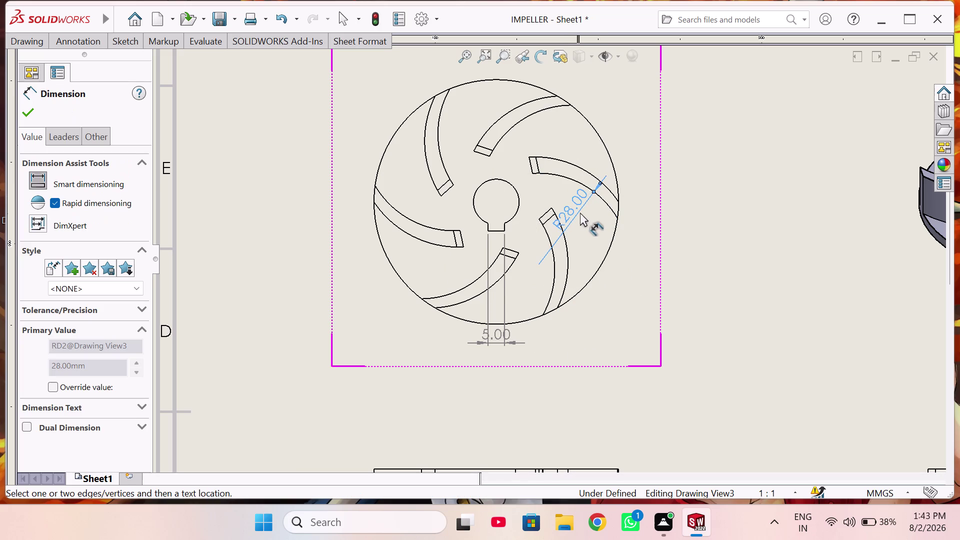
click(570, 163)
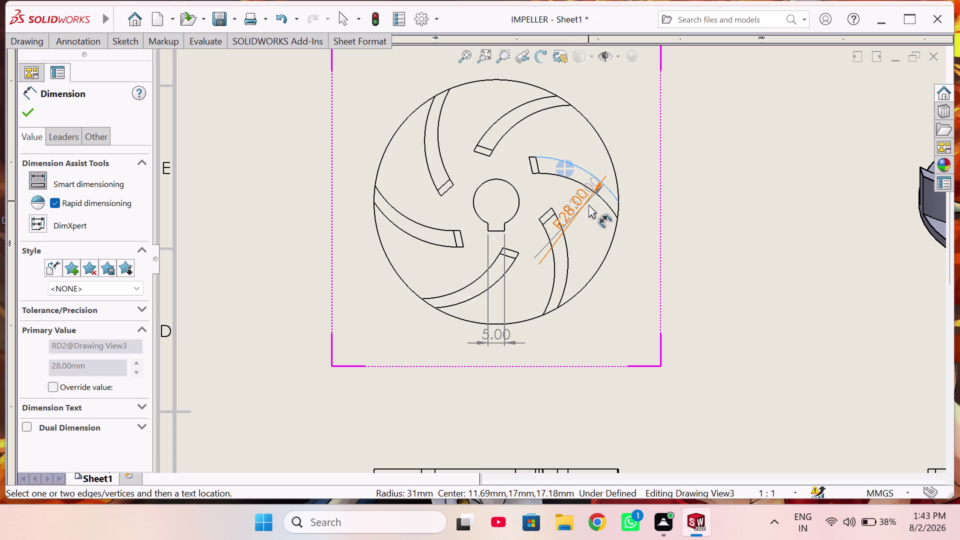
click(562, 185)
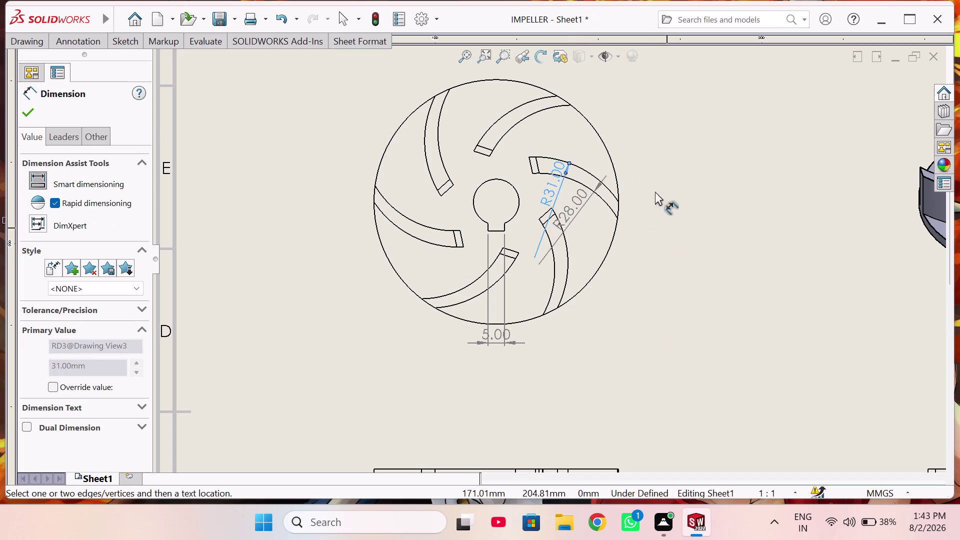
click(517, 200)
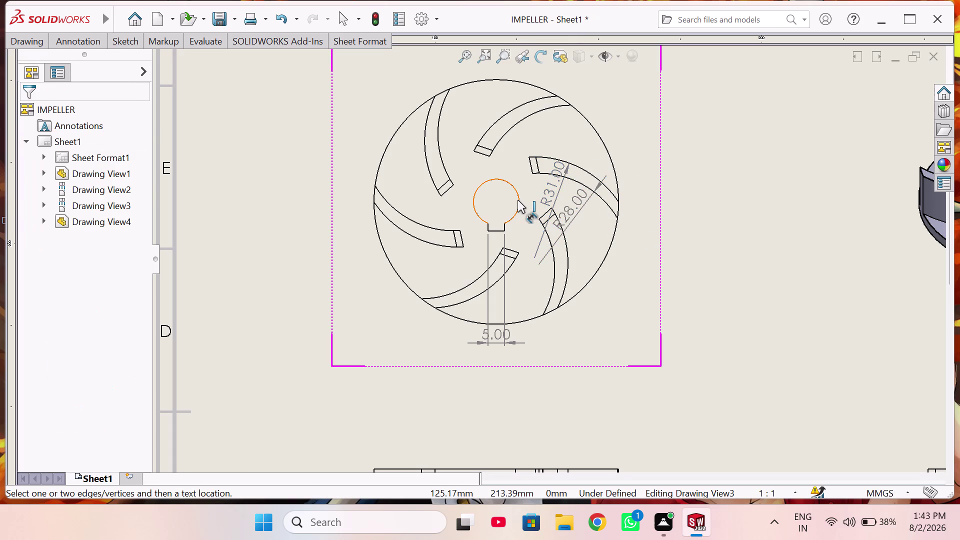
click(518, 200)
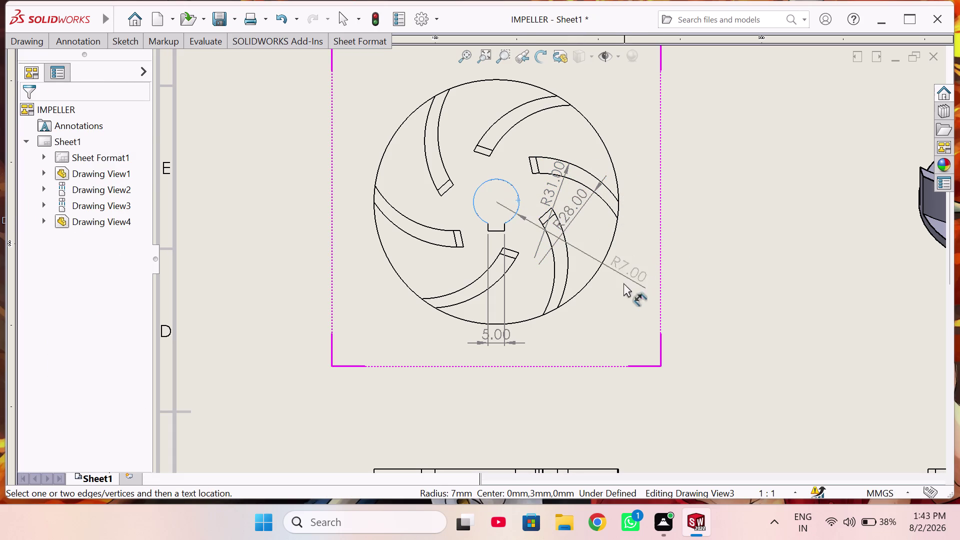
click(616, 306)
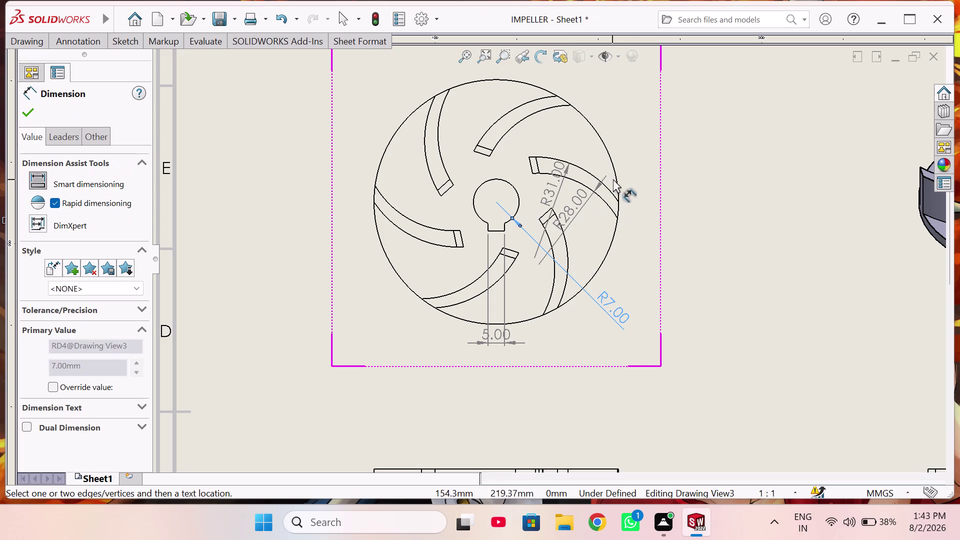
Dimension the outer rim circle with an R37.50 radius.
scroll(up, 3)
scroll(up, 3)
scroll(down, 3)
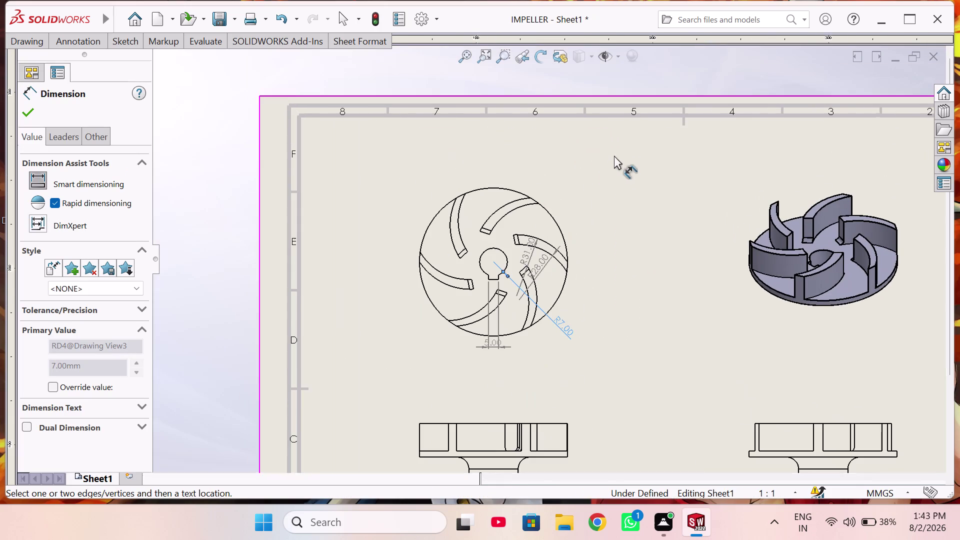
click(555, 221)
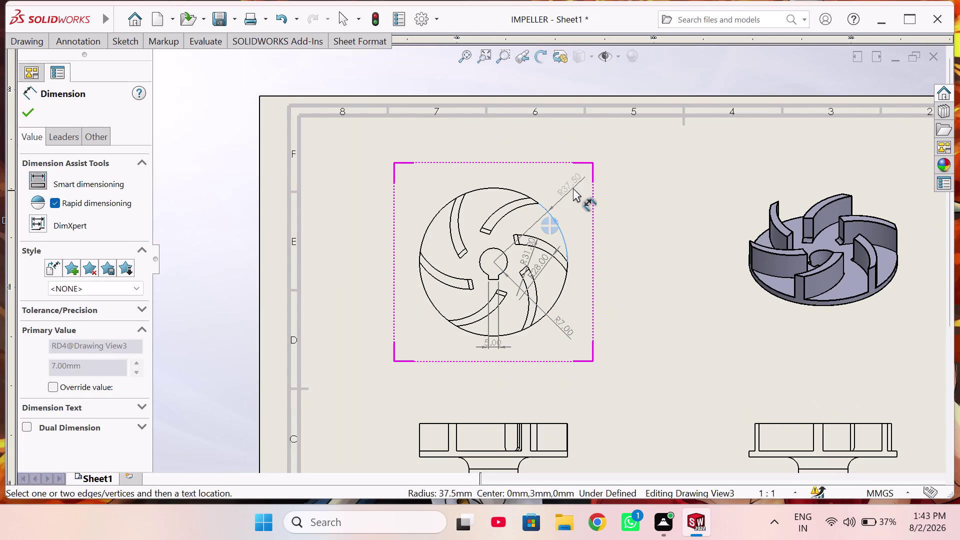
click(574, 188)
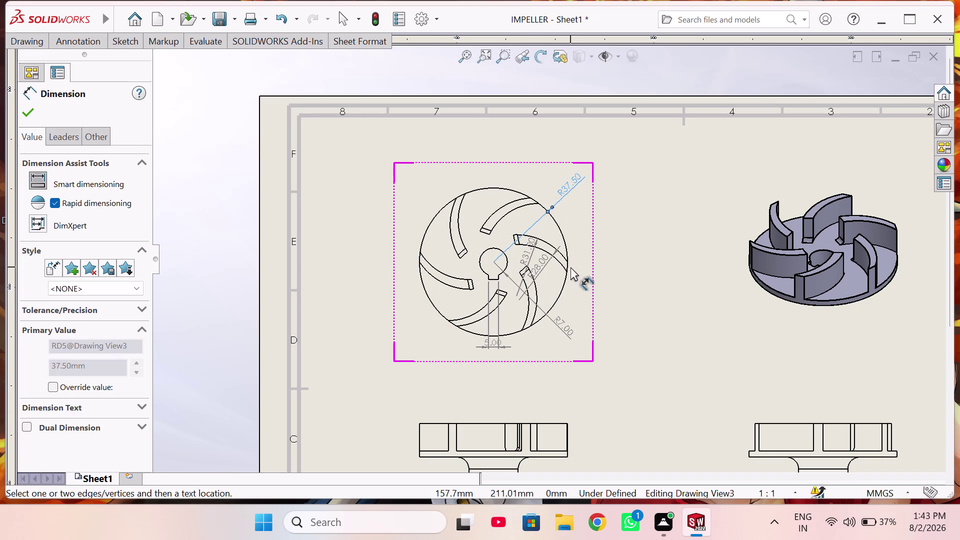
Add the 5.13 blade-end width and reposition it beside the blade.
scroll(down, 3)
scroll(down, 3)
scroll(down, 3)
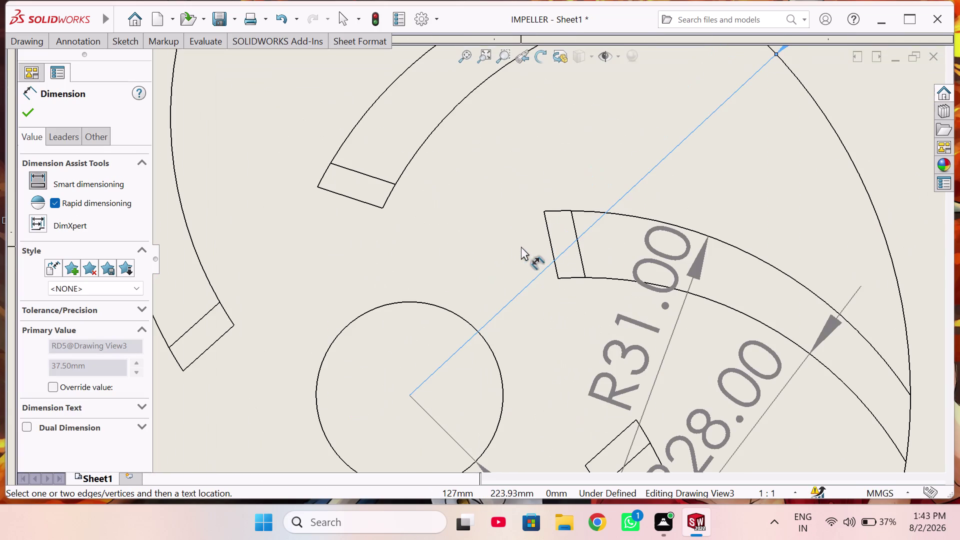
click(548, 238)
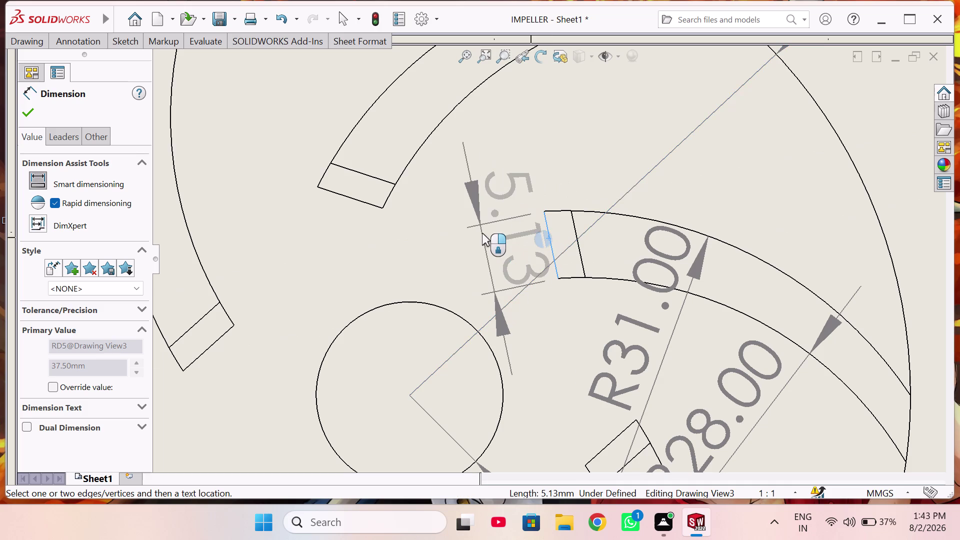
click(481, 233)
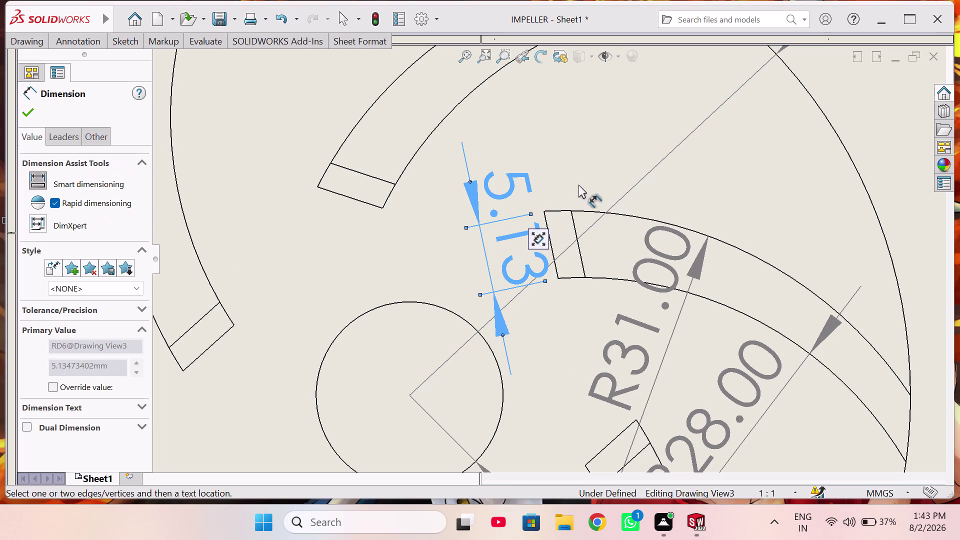
scroll(up, 3)
scroll(up, 3)
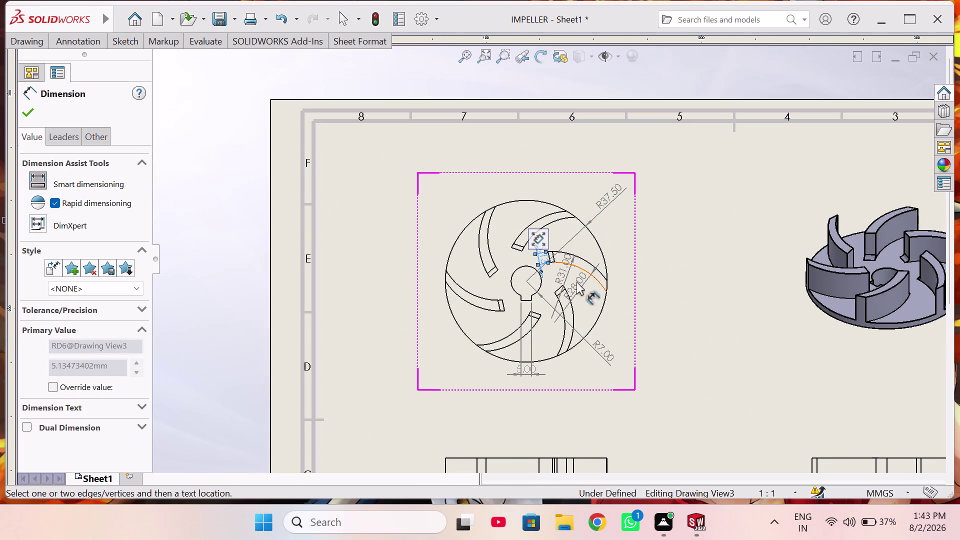
drag(539, 257, 518, 258)
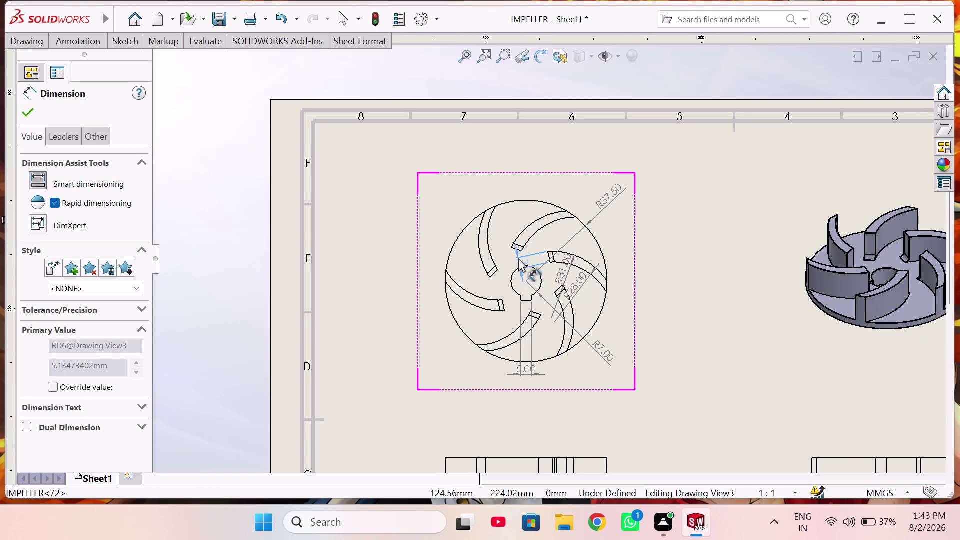
drag(519, 258, 516, 259)
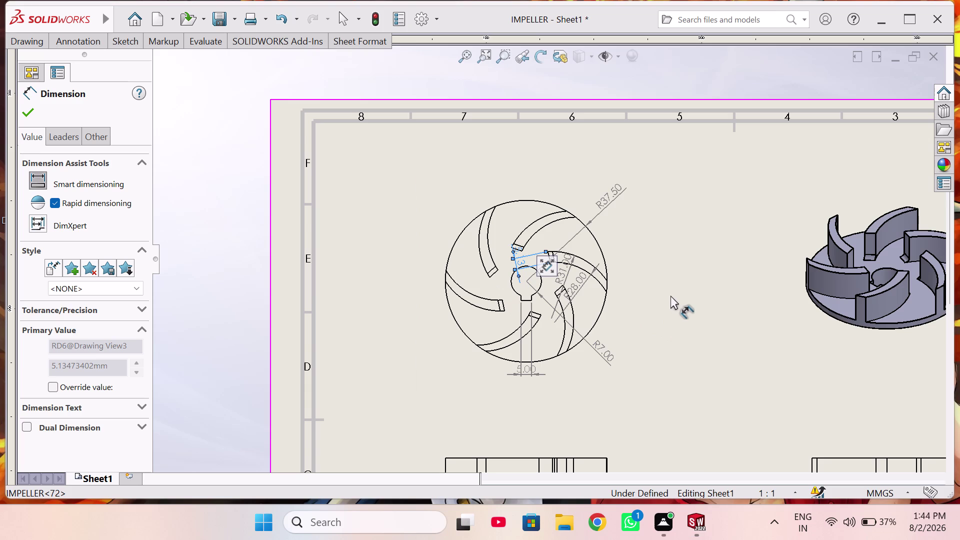
scroll(up, 3)
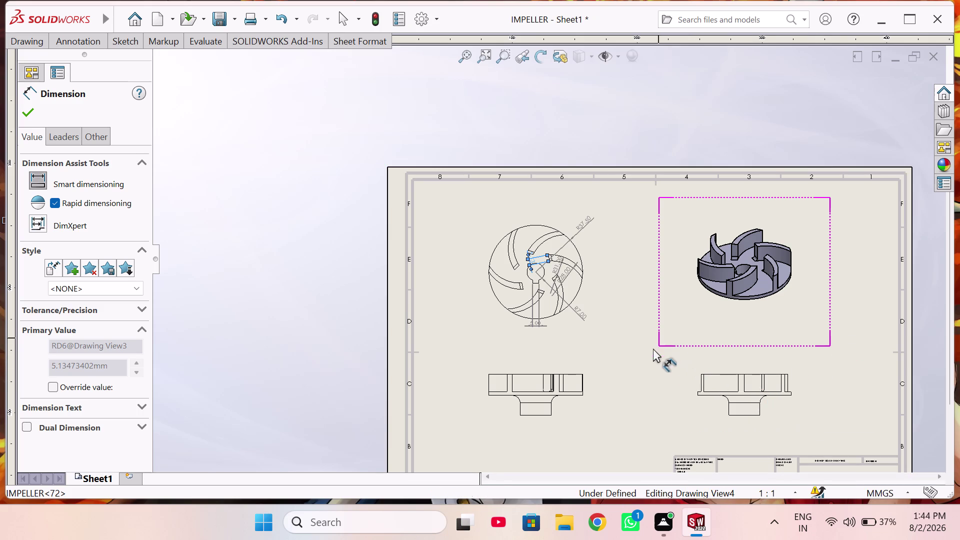
Dimension the side view with a Ø25.00 hub diameter and 14.00 height.
click(536, 416)
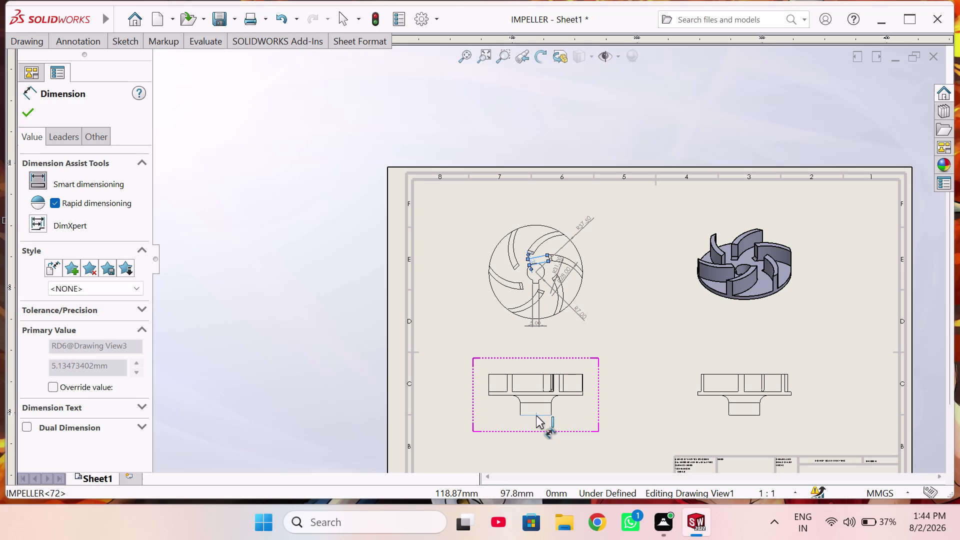
click(536, 427)
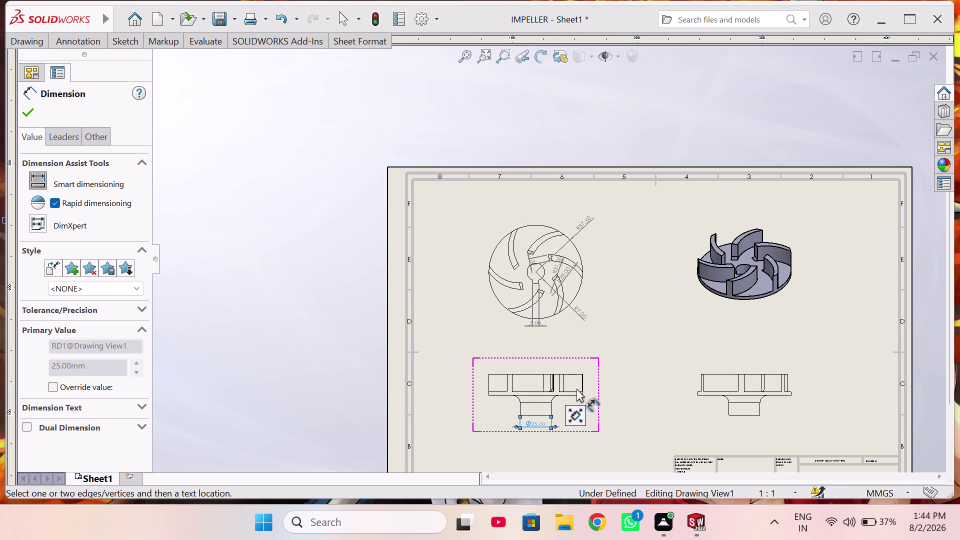
scroll(down, 3)
click(579, 347)
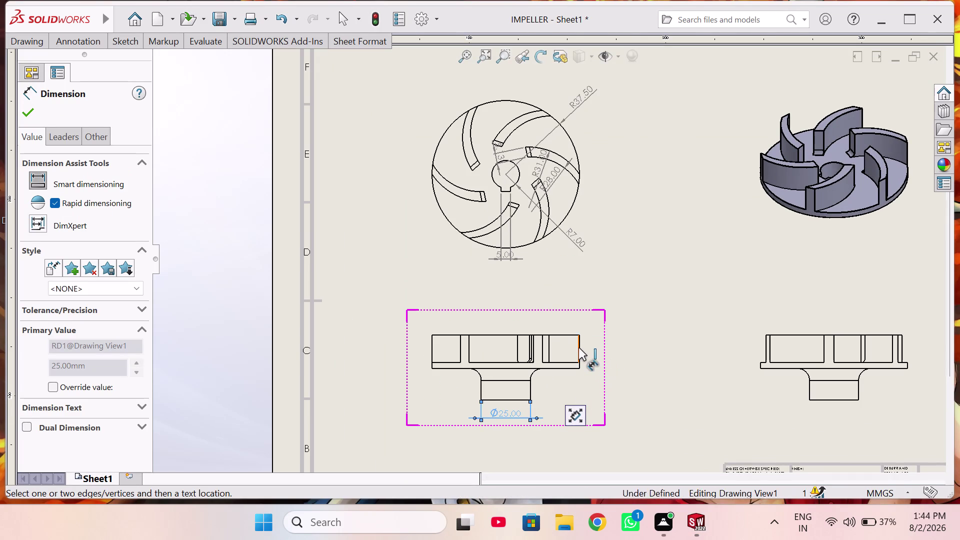
click(614, 348)
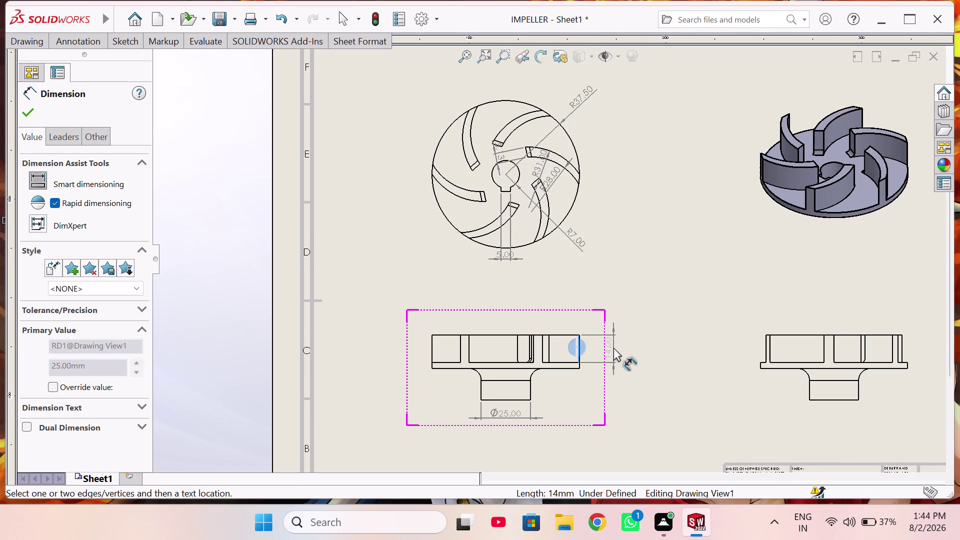
click(515, 400)
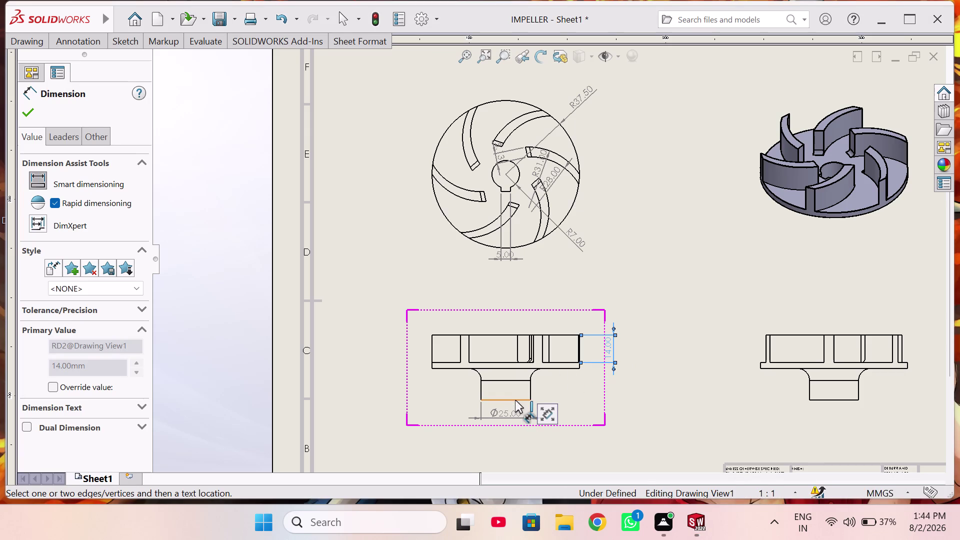
Hide the duplicate Ø25 dimension placed above the view.
click(557, 368)
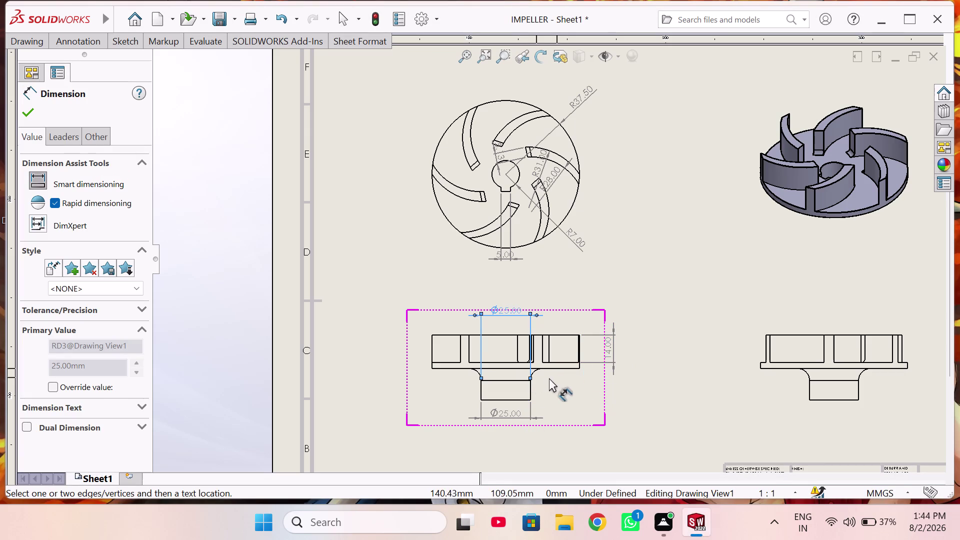
key(Escape)
right_click(511, 311)
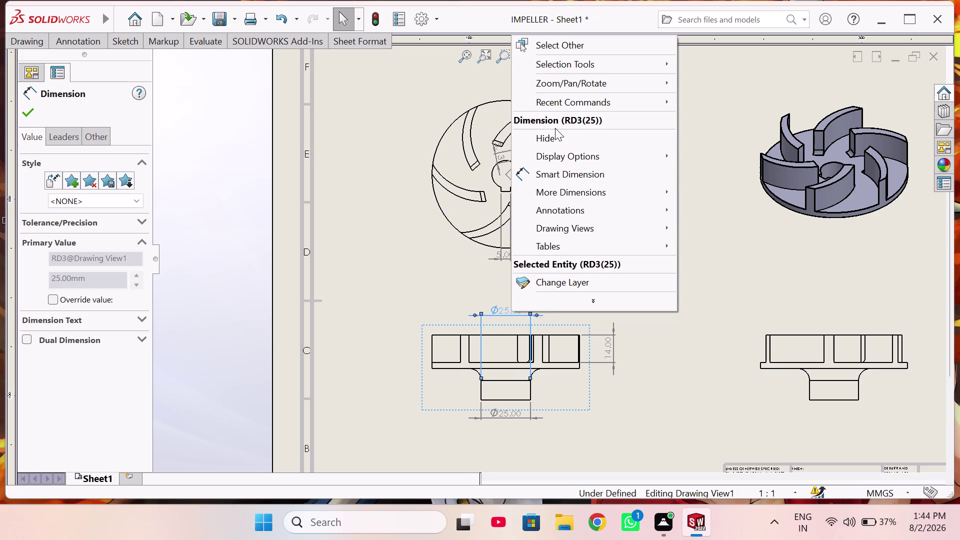
click(557, 142)
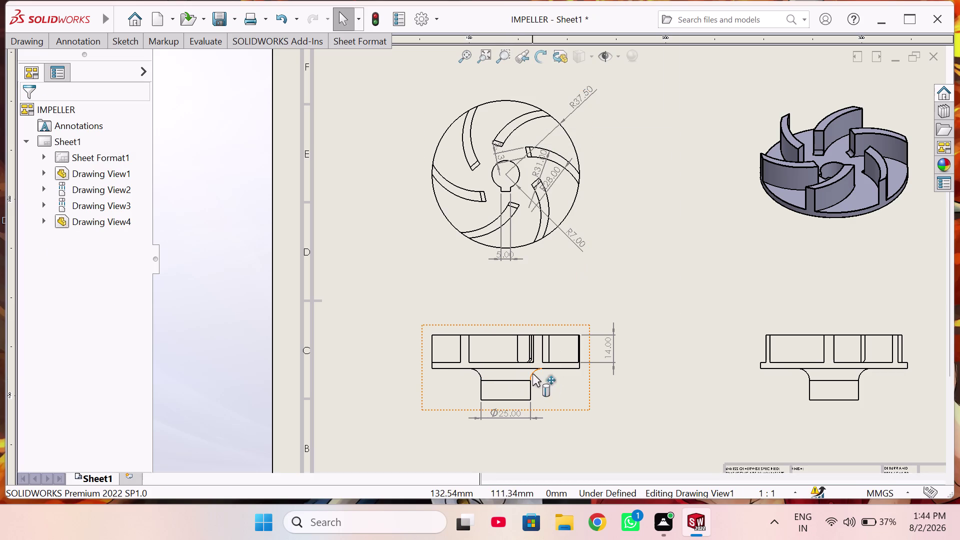
right_drag(614, 382, 632, 299)
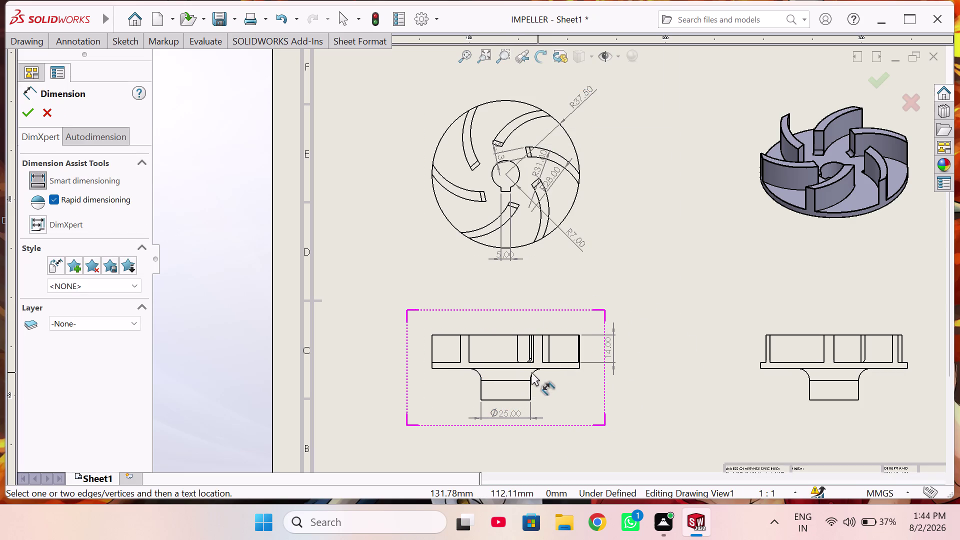
Dimension the right fillet arc with an R6.00 radius.
scroll(down, 3)
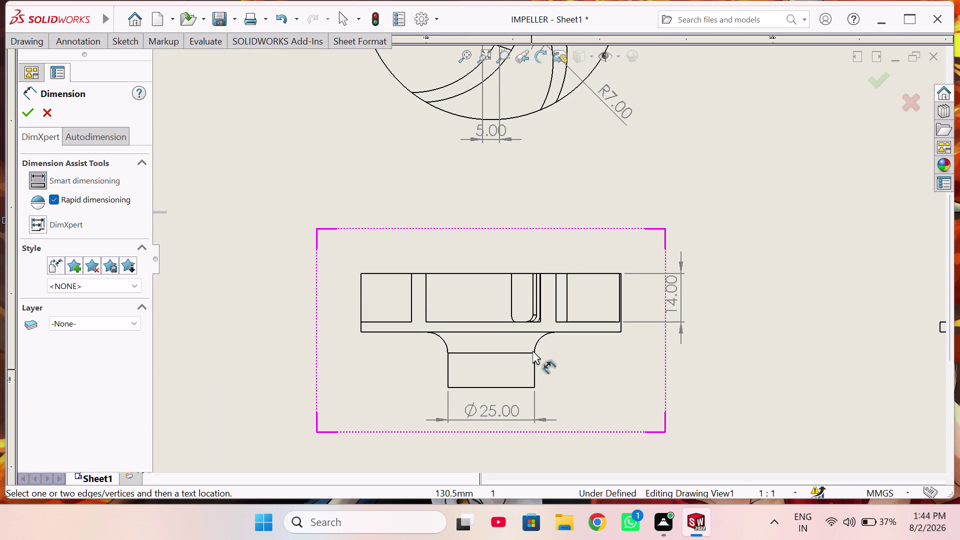
scroll(down, 3)
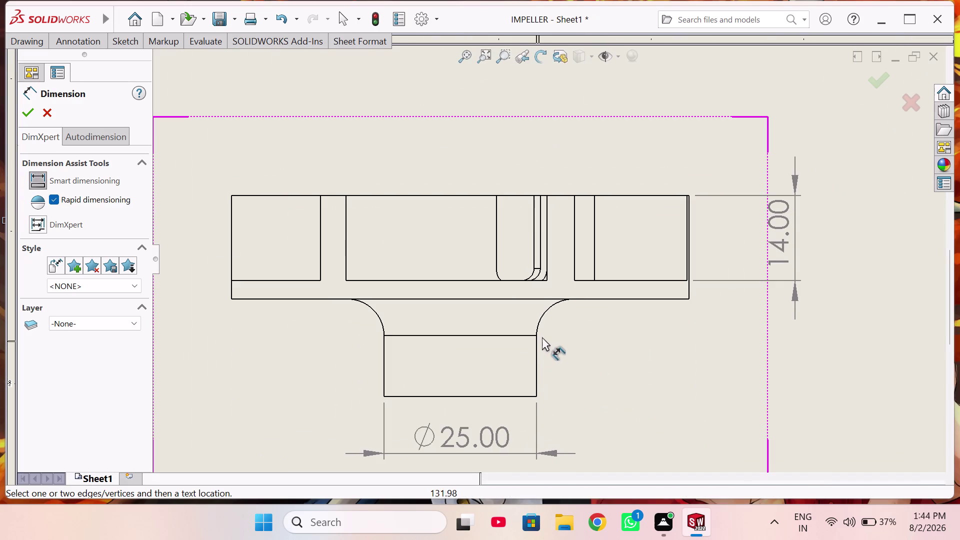
click(545, 313)
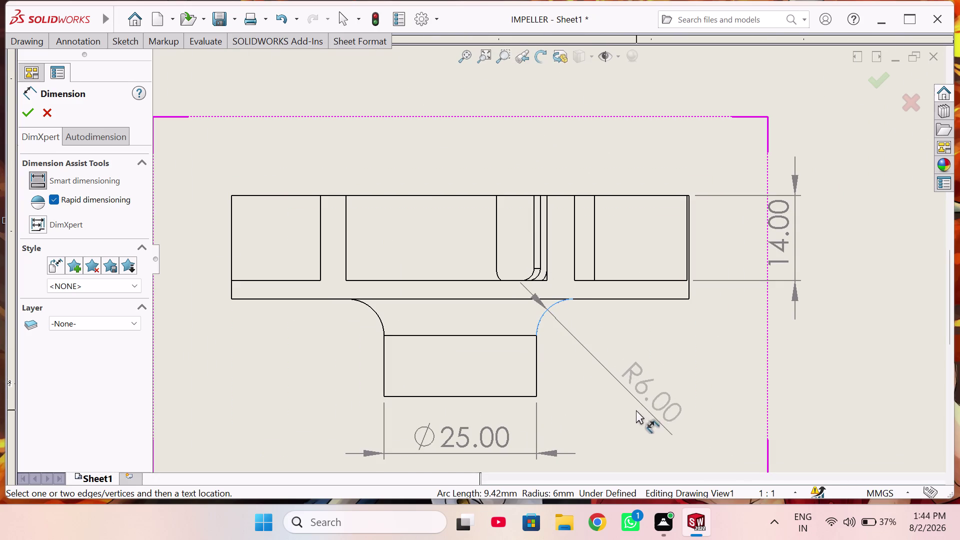
click(617, 405)
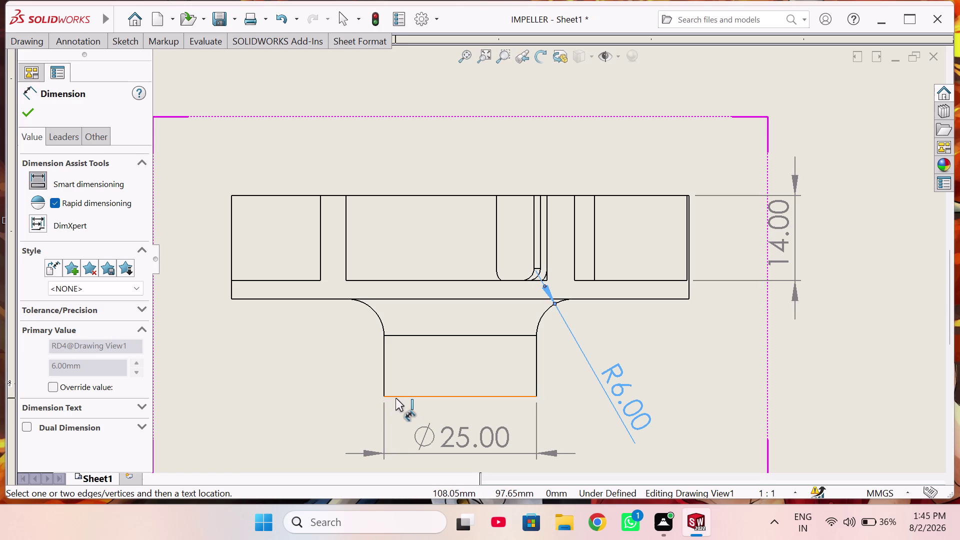
Place an extra Ø25.00 hub diameter, move it beside the hub, then hide it.
click(396, 398)
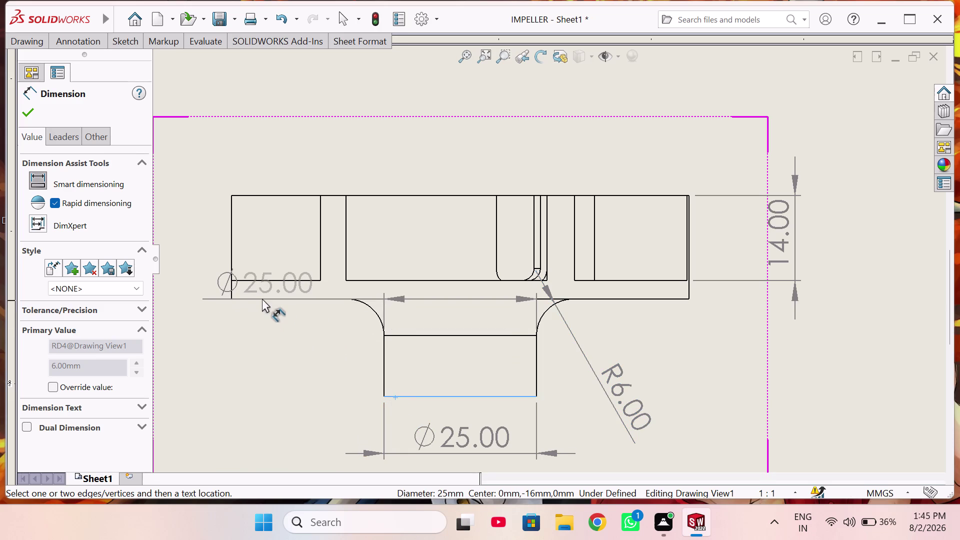
click(262, 301)
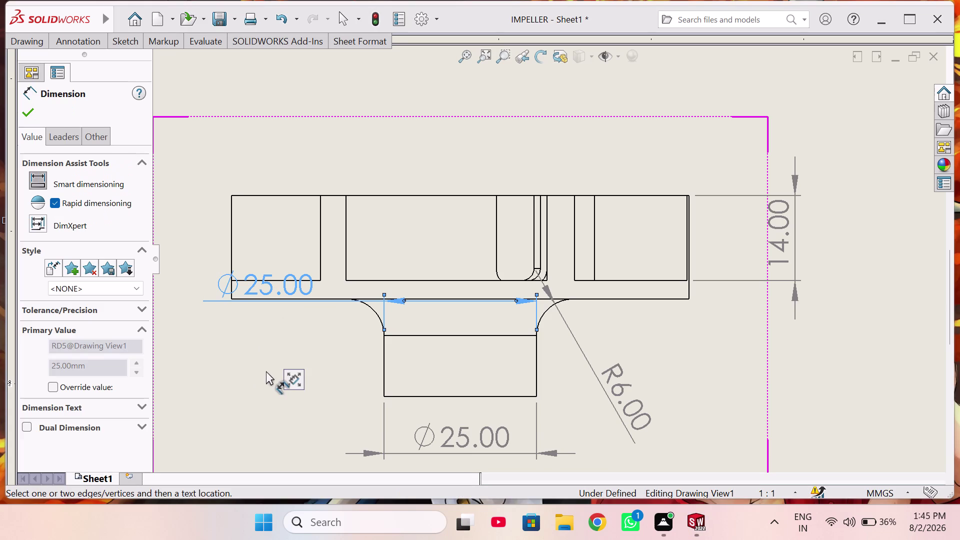
key(Escape)
key(Escape)
drag(280, 284, 275, 367)
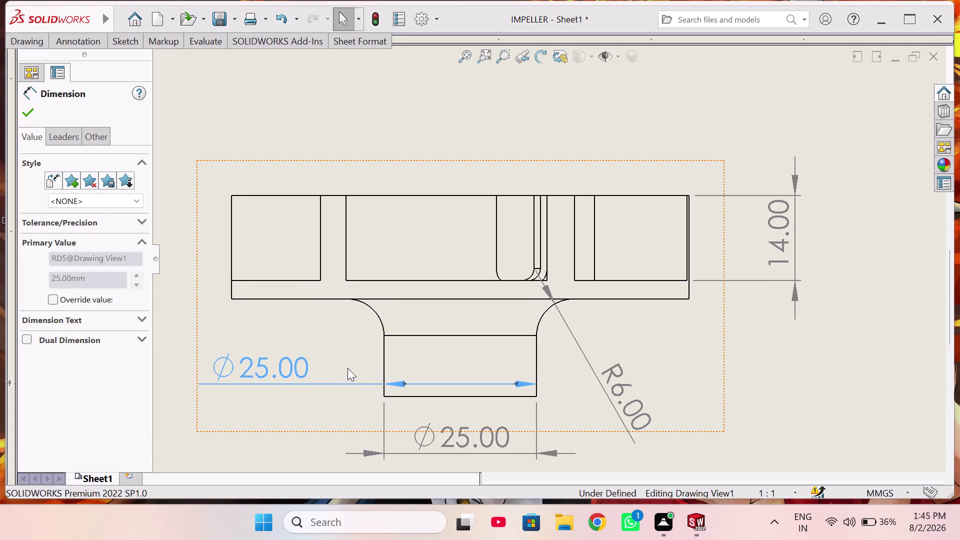
key(Escape)
right_click(267, 370)
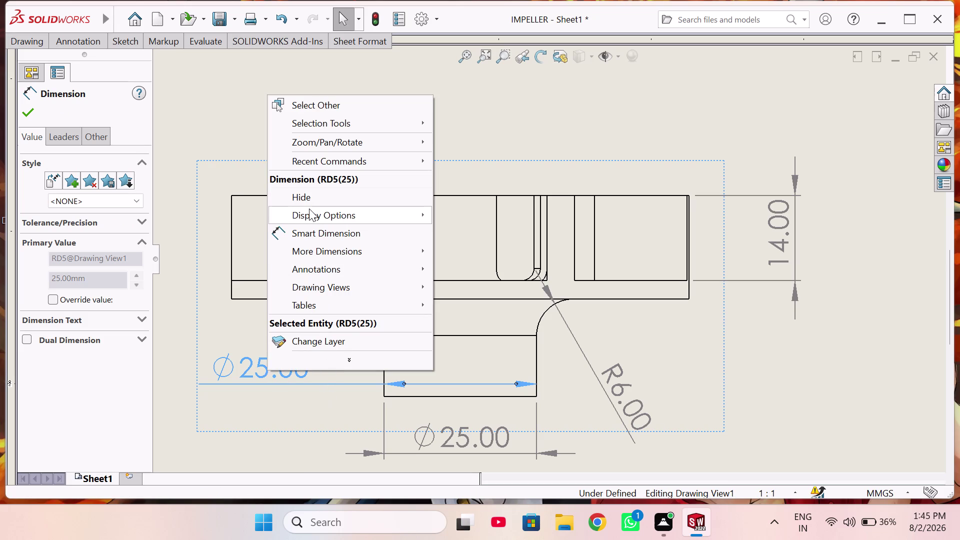
right_click(316, 200)
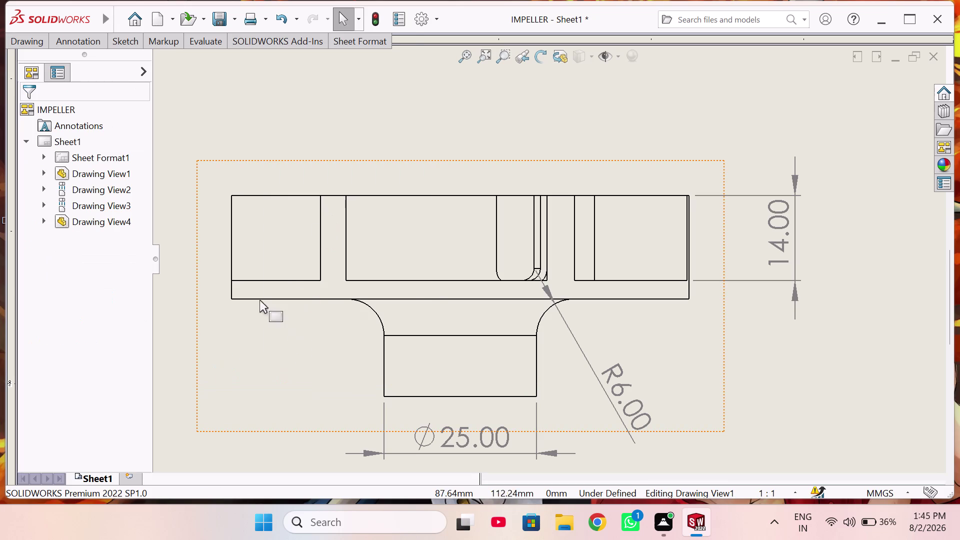
click(244, 301)
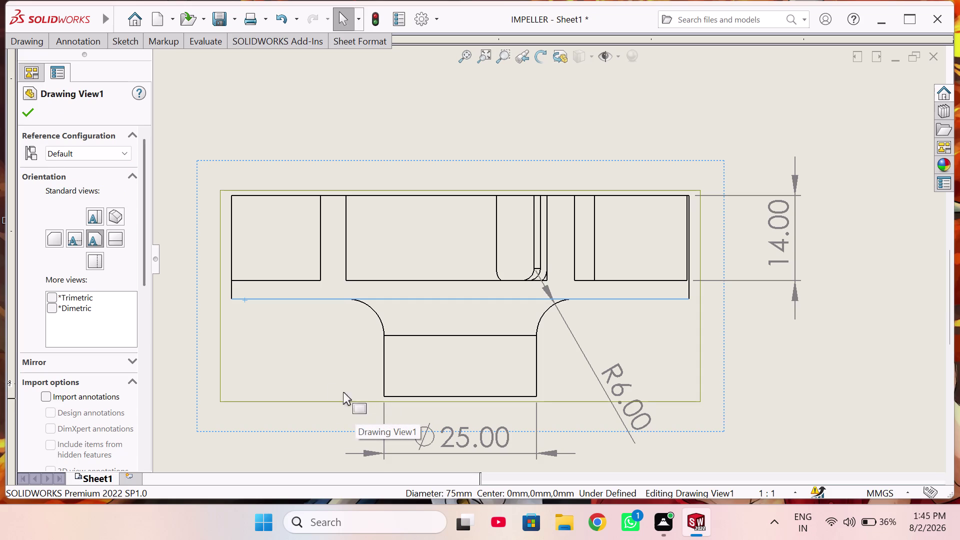
key(Escape)
right_drag(278, 344, 286, 368)
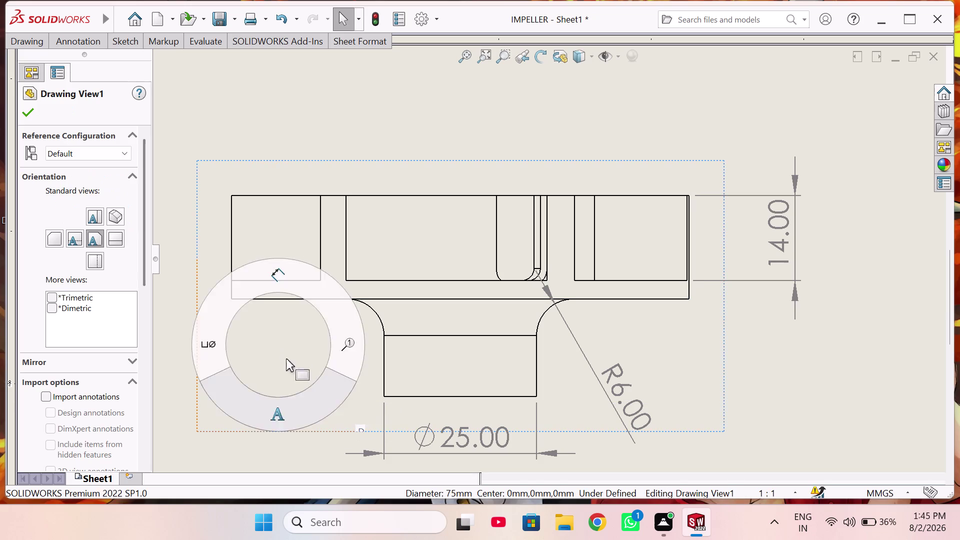
right_drag(286, 367, 245, 247)
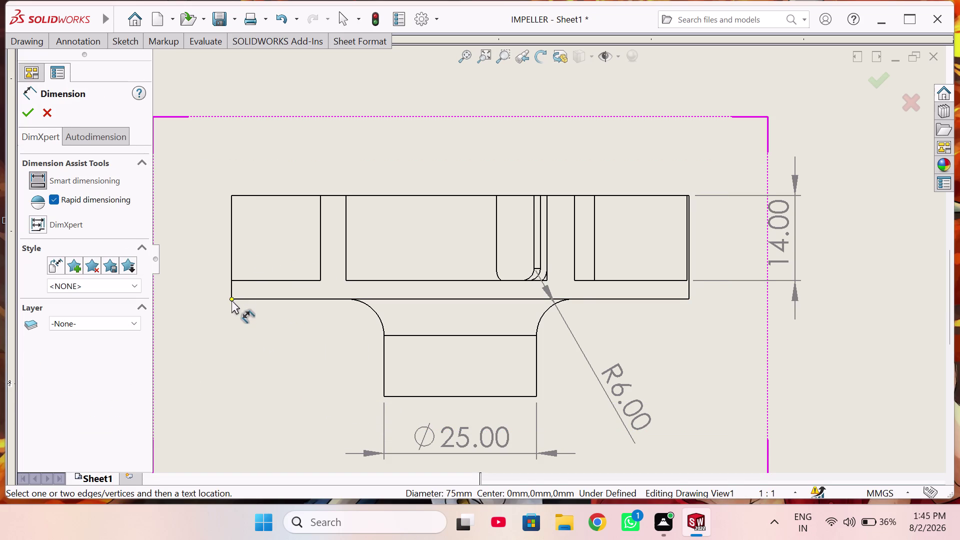
Add the 16.00 height dimension from the flange corner to the hub bottom.
click(232, 300)
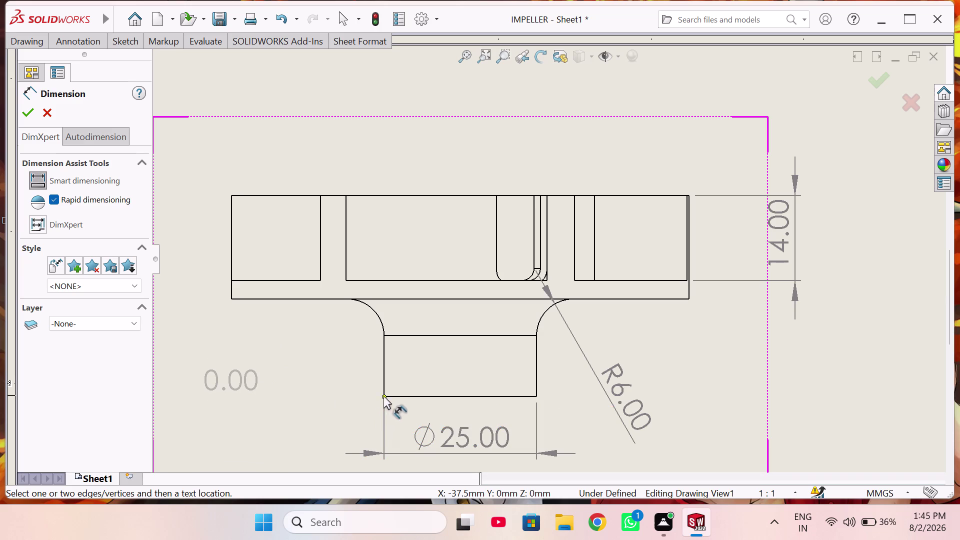
click(384, 395)
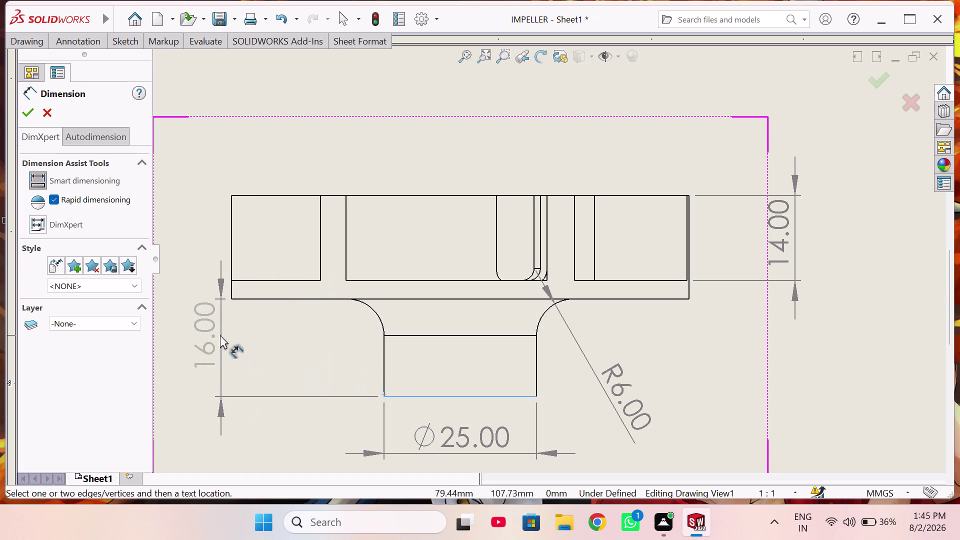
click(220, 332)
scroll(up, 3)
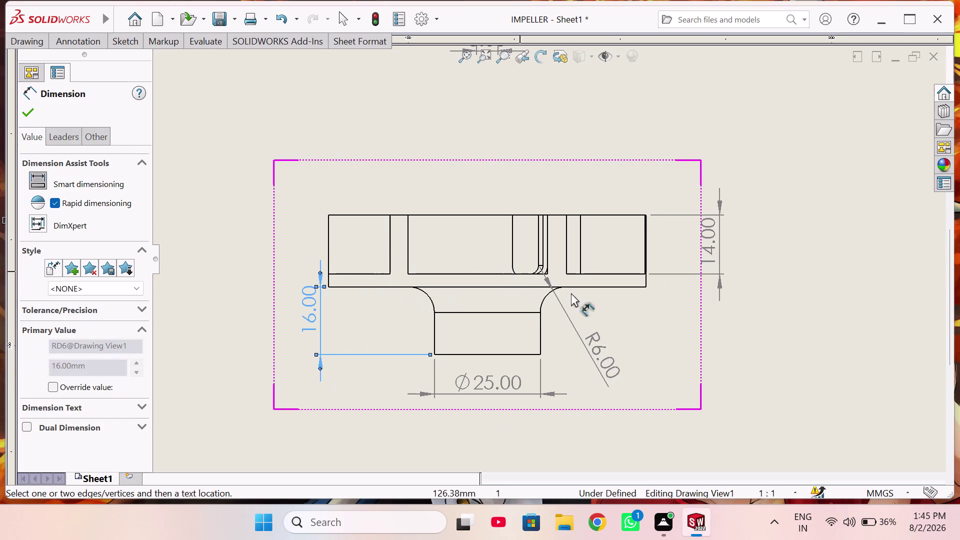
scroll(up, 3)
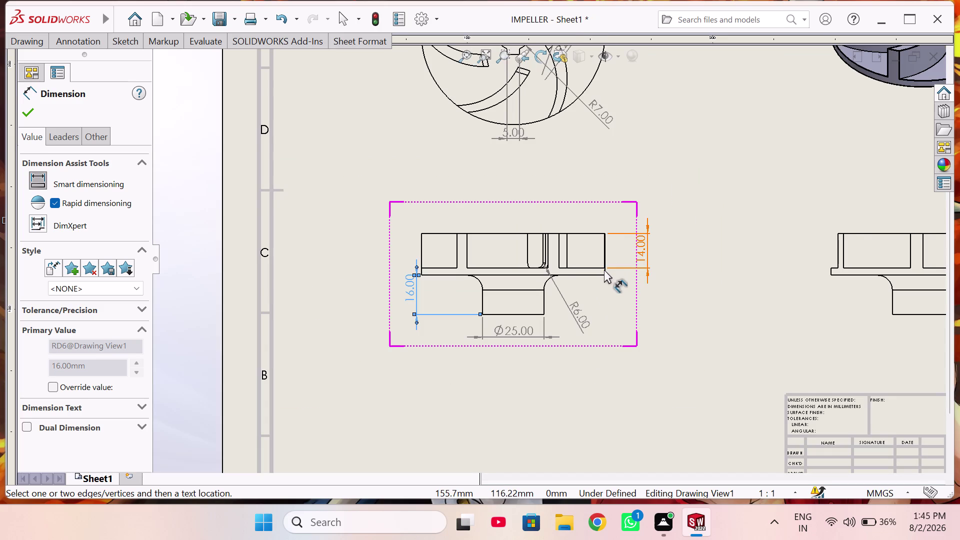
scroll(down, 3)
Remove the unwanted 74.67 length dimension placed on the flange edge.
click(597, 272)
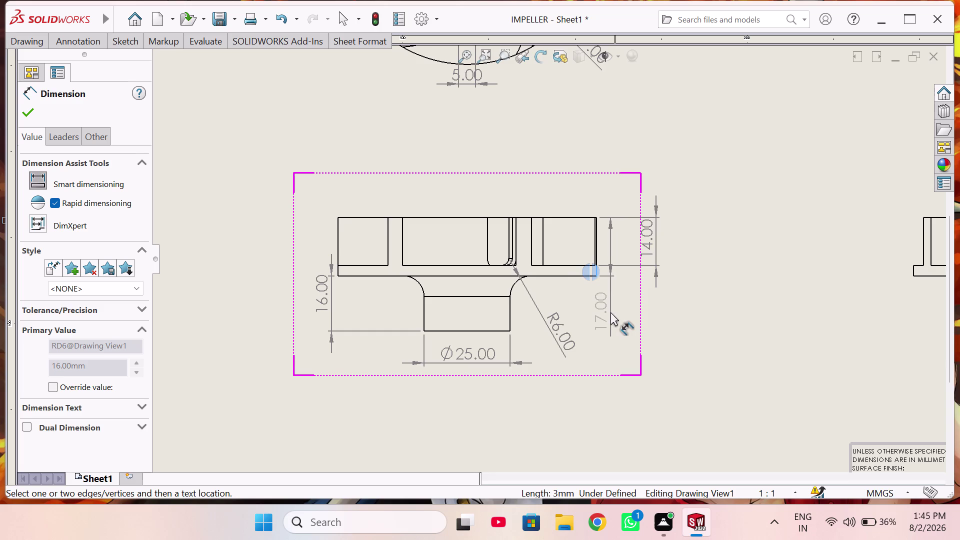
key(Escape)
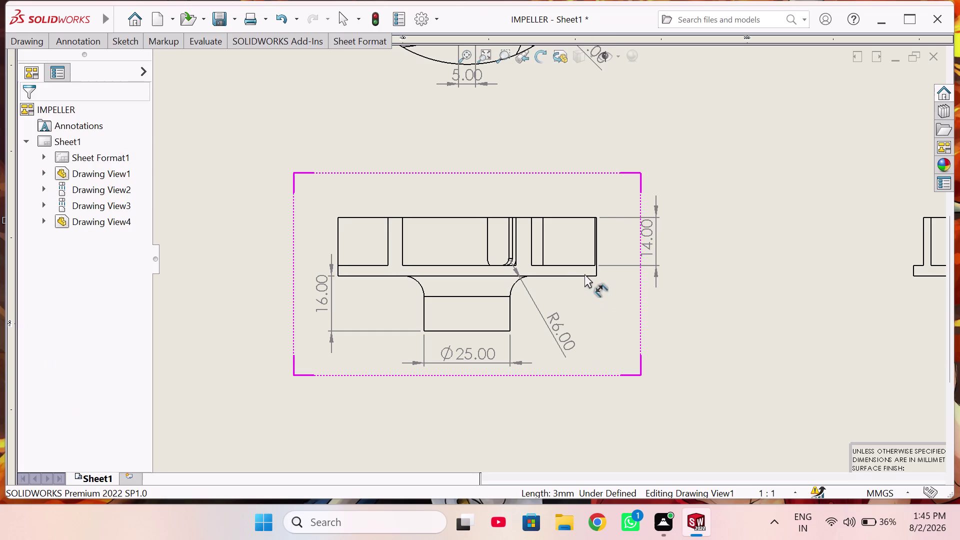
scroll(down, 3)
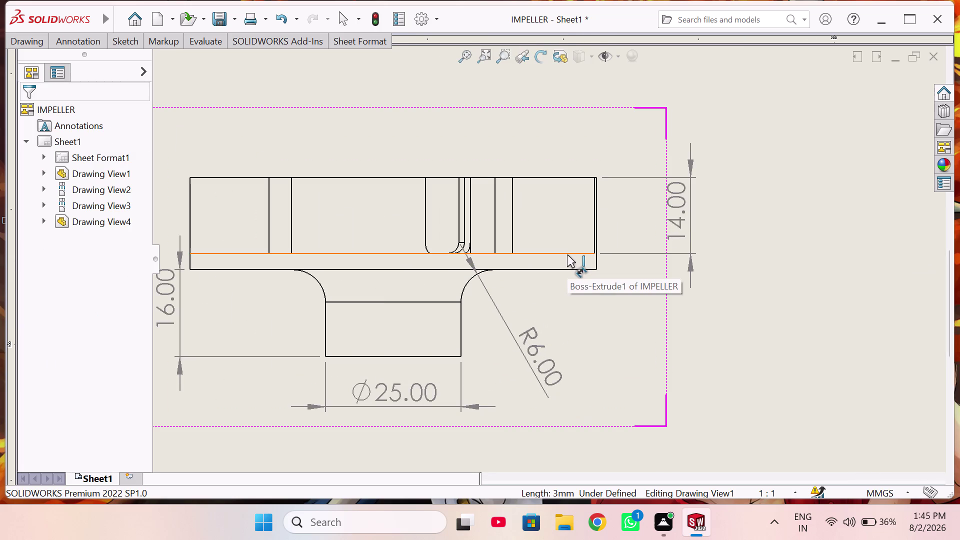
click(567, 255)
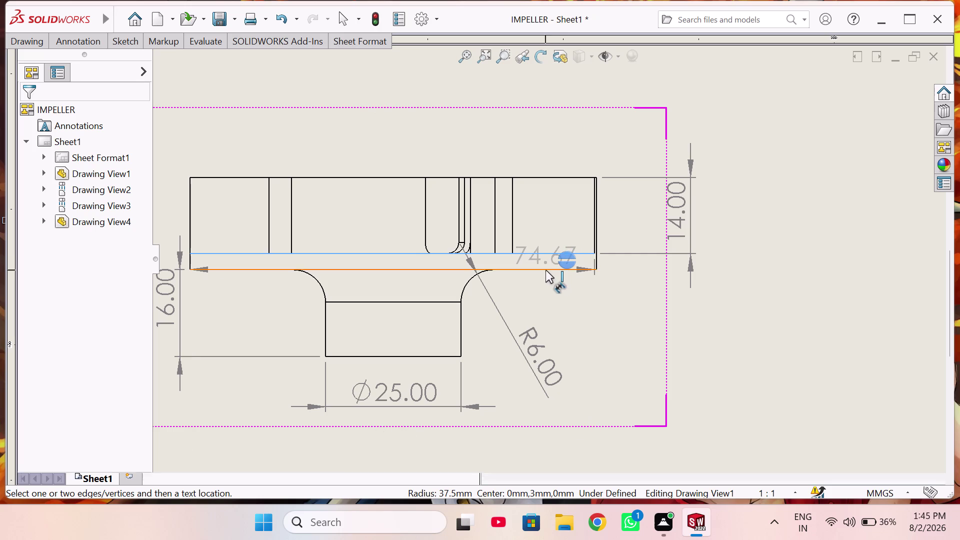
click(546, 272)
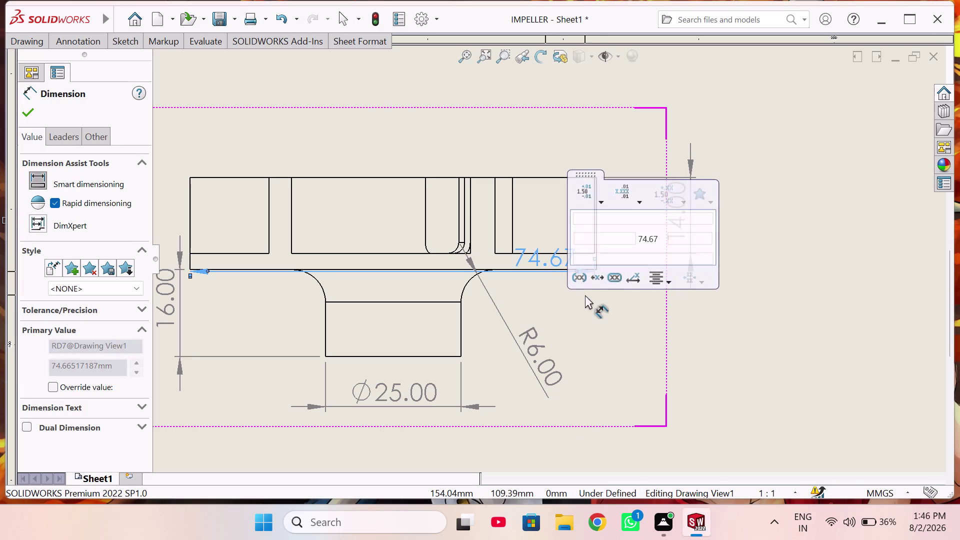
key(Escape)
right_click(540, 252)
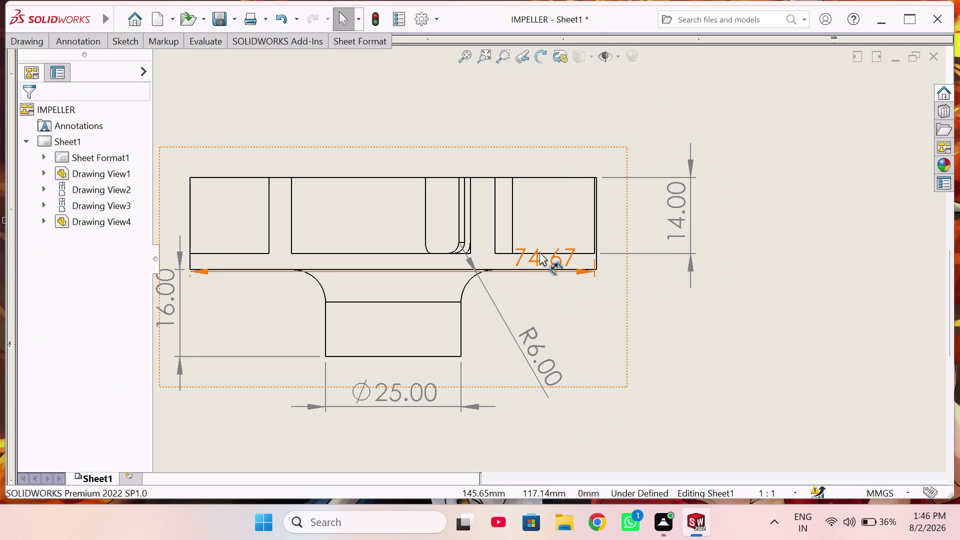
click(583, 331)
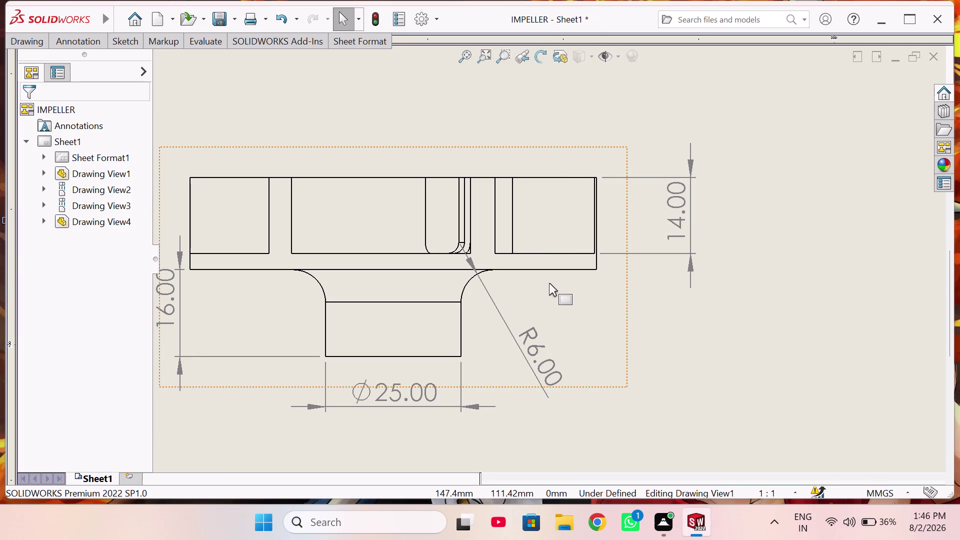
click(552, 252)
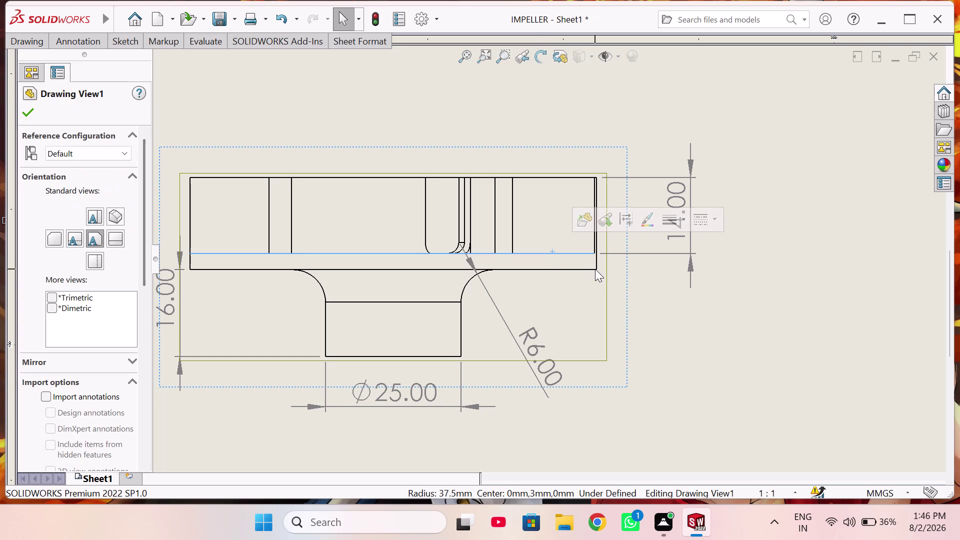
scroll(down, 3)
key(Escape)
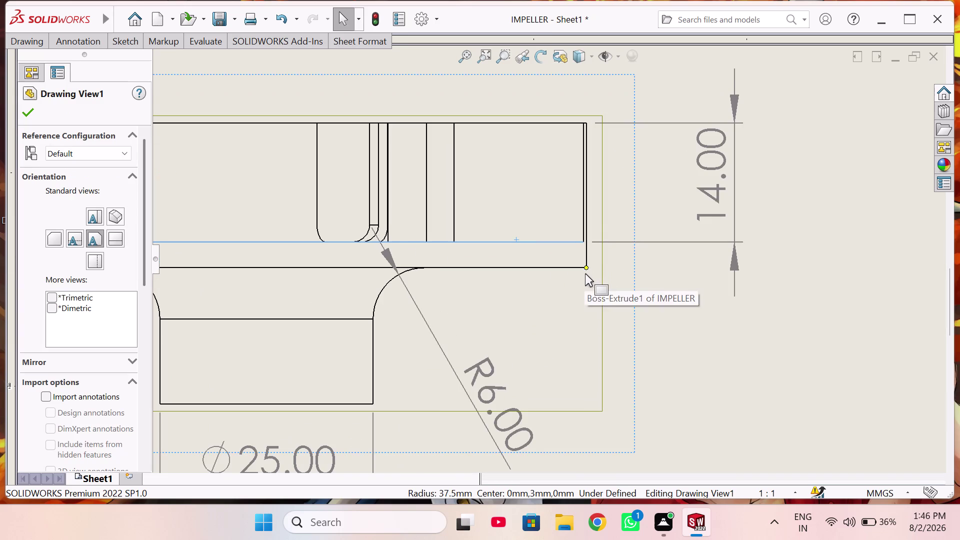
right_drag(560, 318, 527, 198)
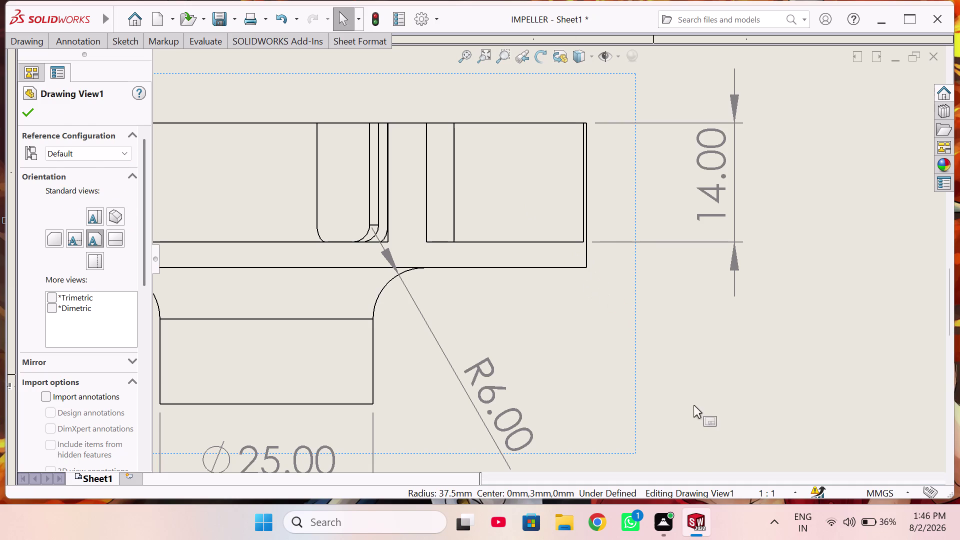
right_drag(699, 388, 675, 264)
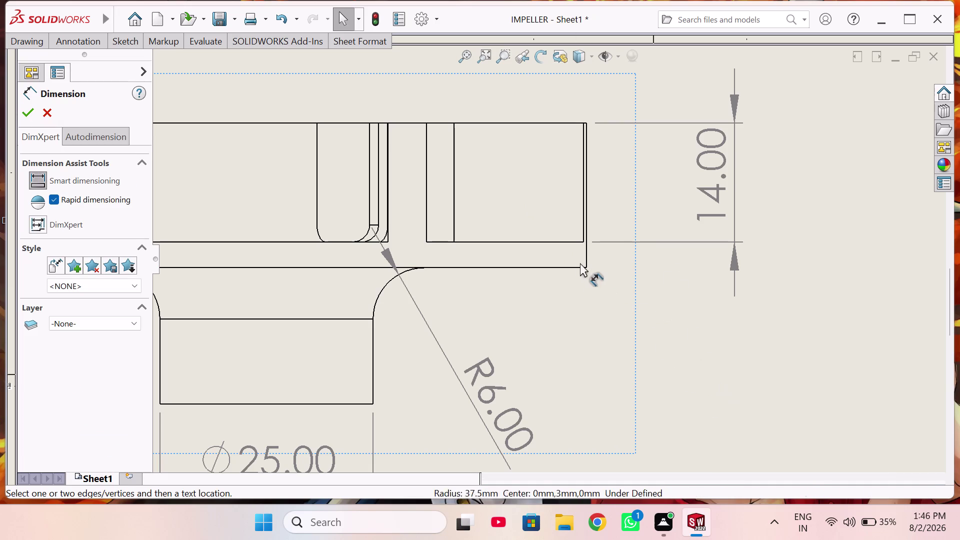
Dimension the flange step with a 3.00 disc thickness.
scroll(down, 3)
scroll(down, 3)
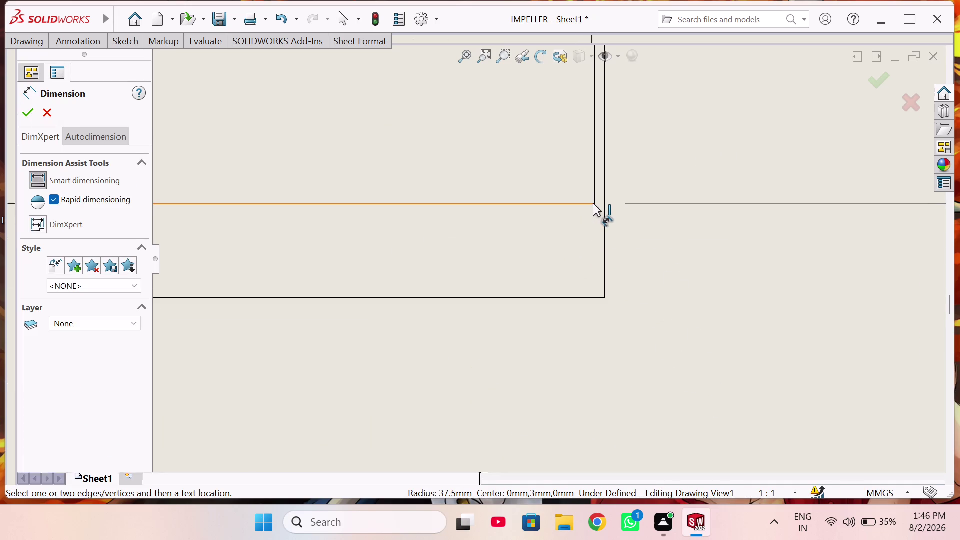
click(594, 203)
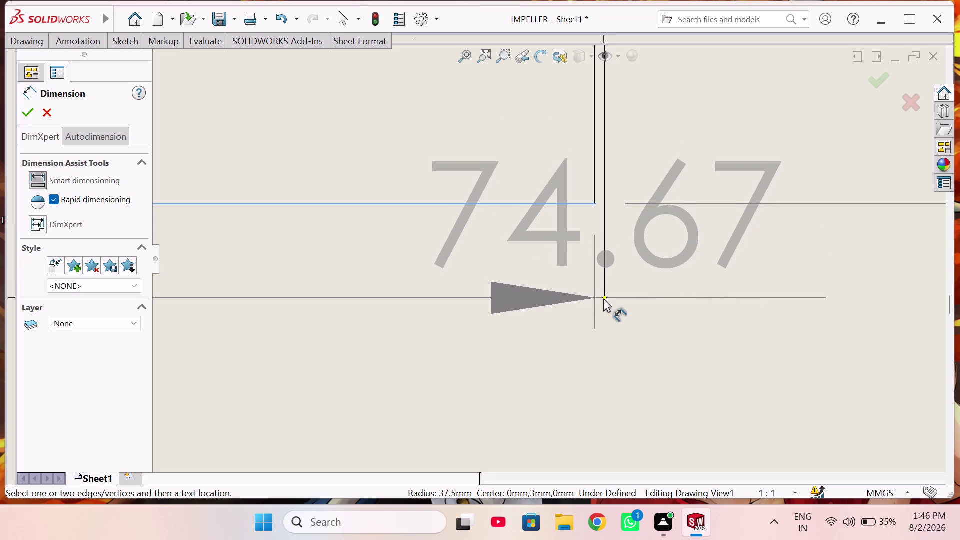
click(605, 298)
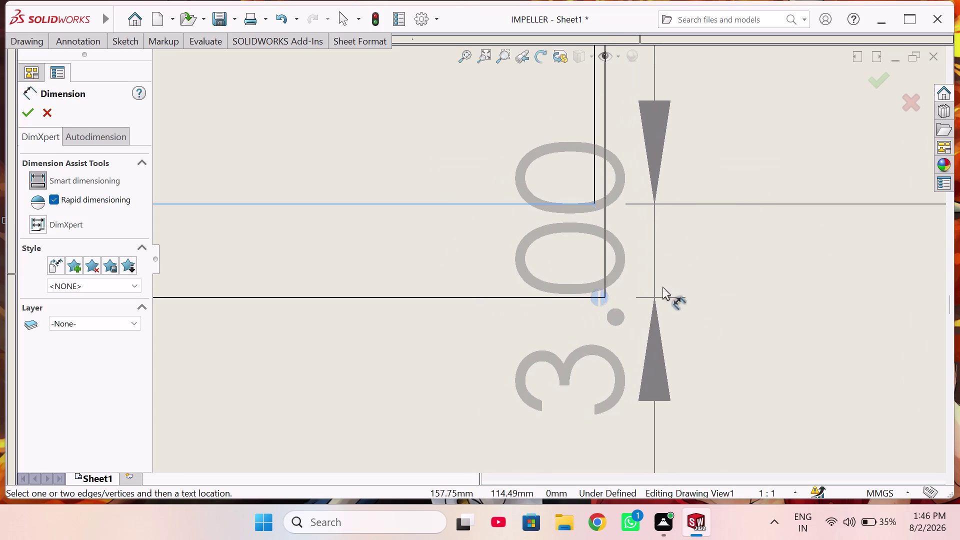
scroll(up, 3)
scroll(up, 3)
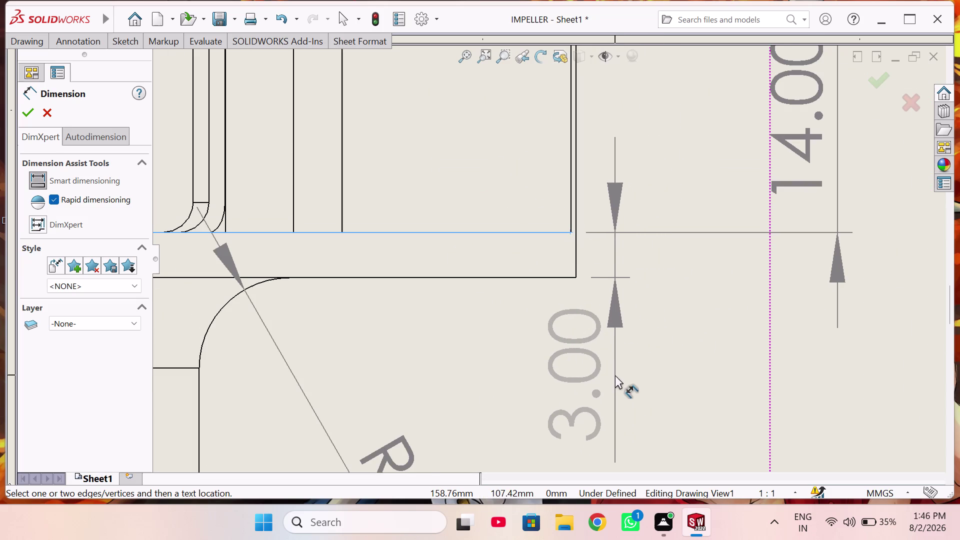
scroll(up, 3)
click(599, 367)
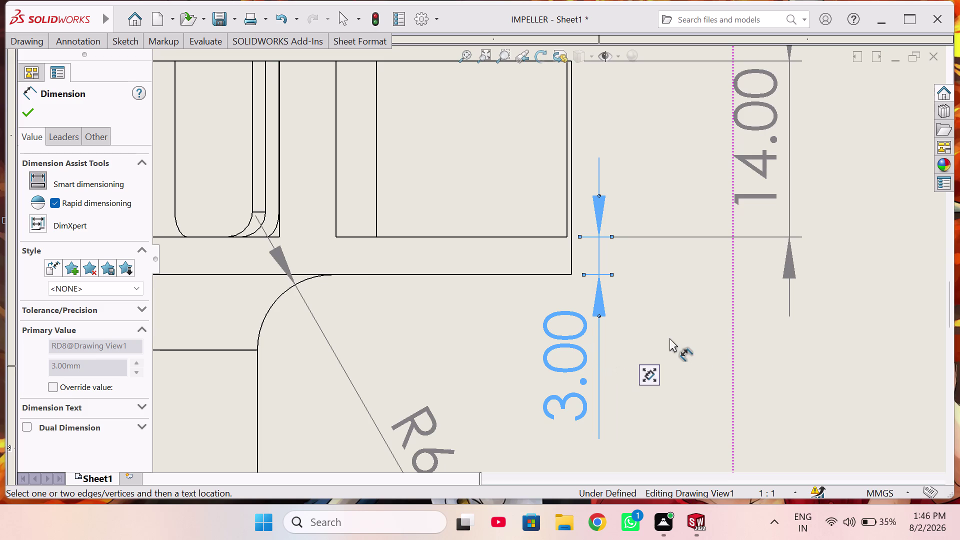
scroll(up, 3)
scroll(up, 3)
scroll(up, 3)
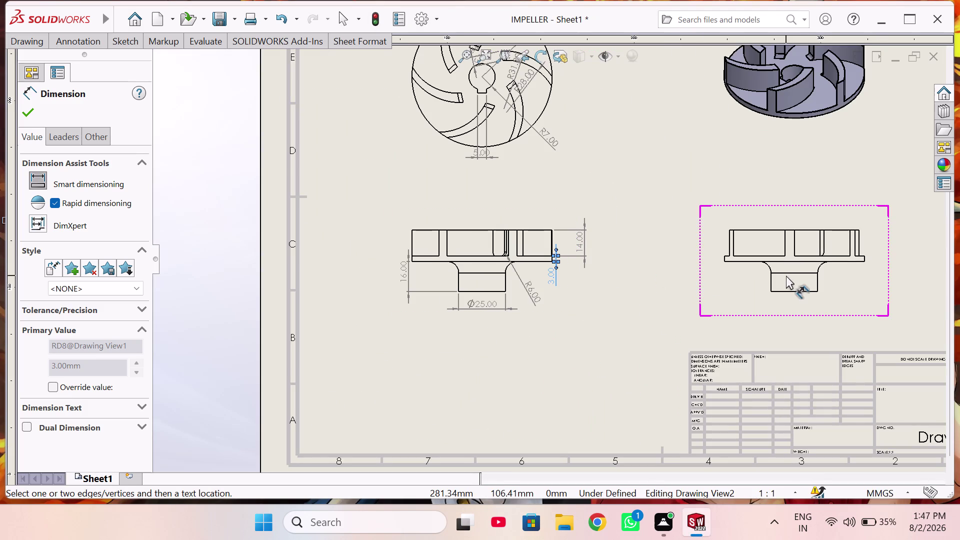
Delete the undimensioned right-hand Drawing View2, confirming the deletion.
right_click(651, 275)
click(681, 340)
right_click(752, 282)
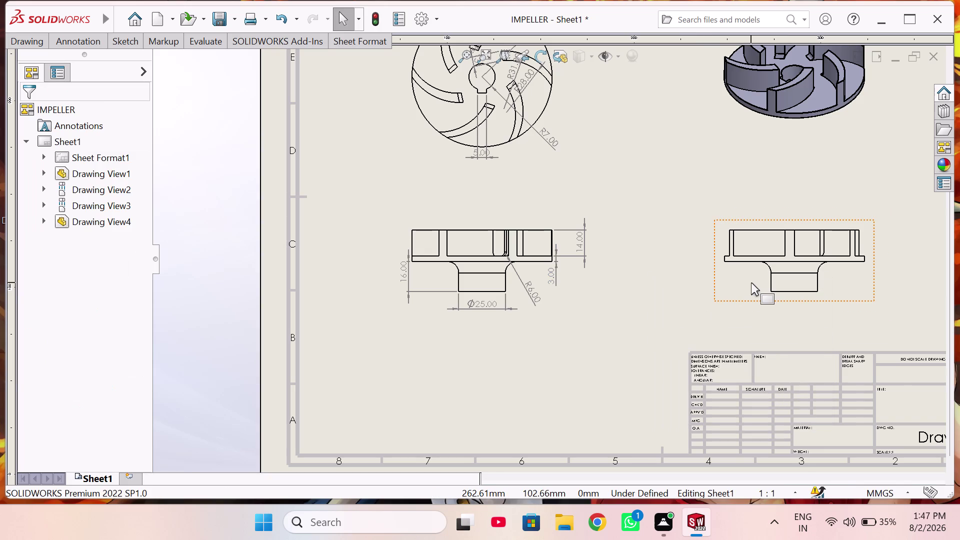
click(771, 323)
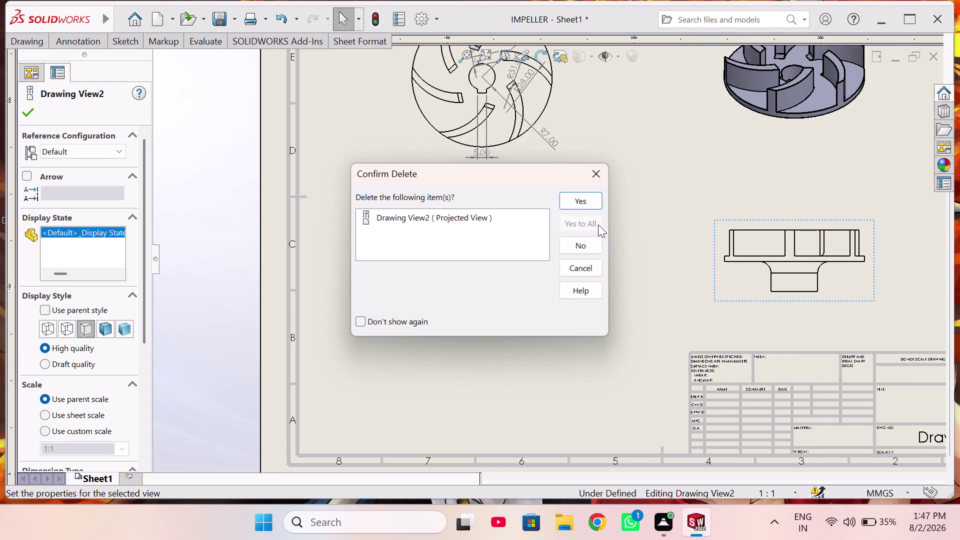
click(579, 195)
scroll(up, 3)
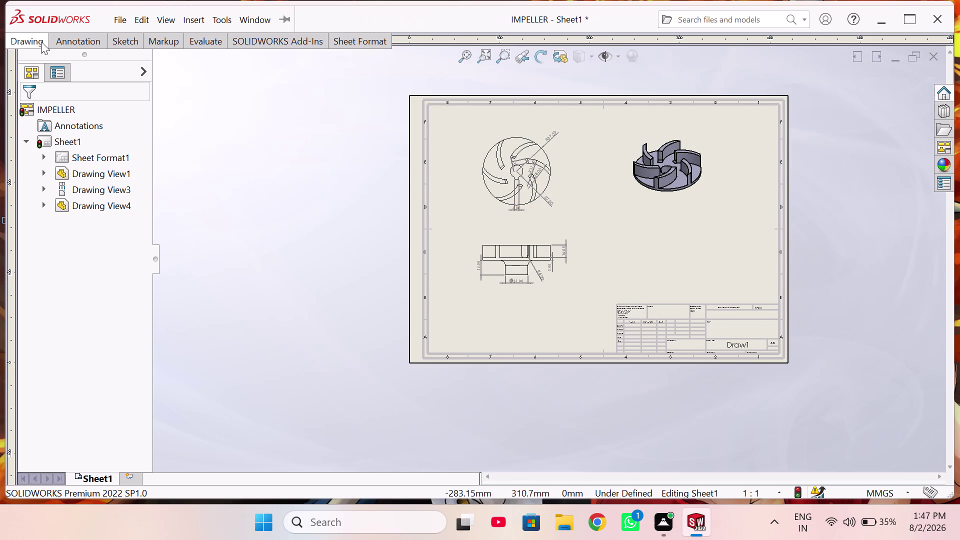
Create Section A-A through the impeller centre and place it right of the top view.
click(30, 42)
click(123, 76)
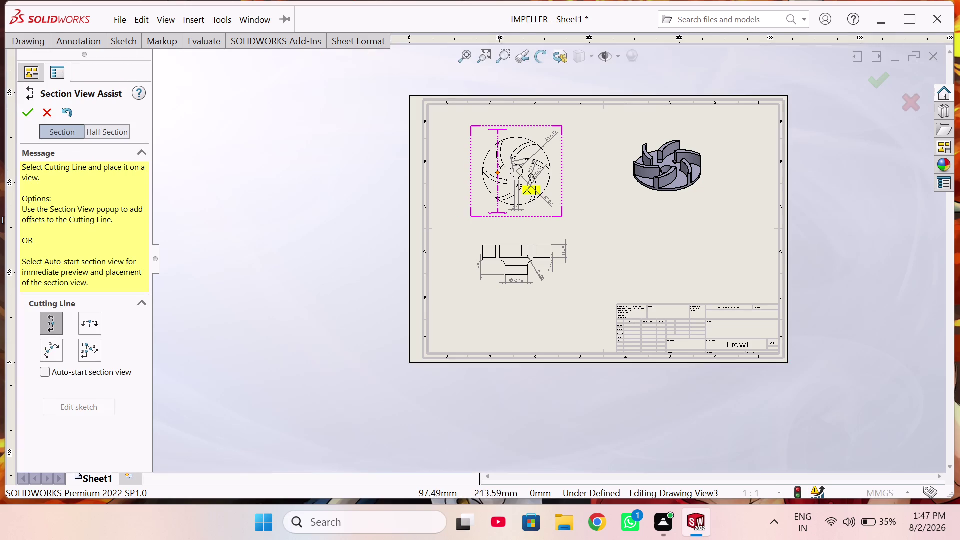
scroll(down, 3)
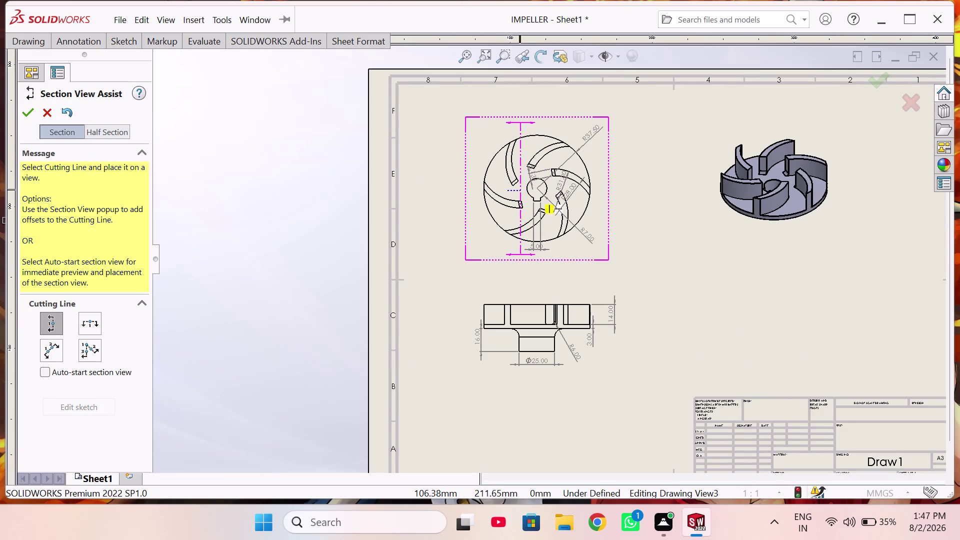
click(529, 191)
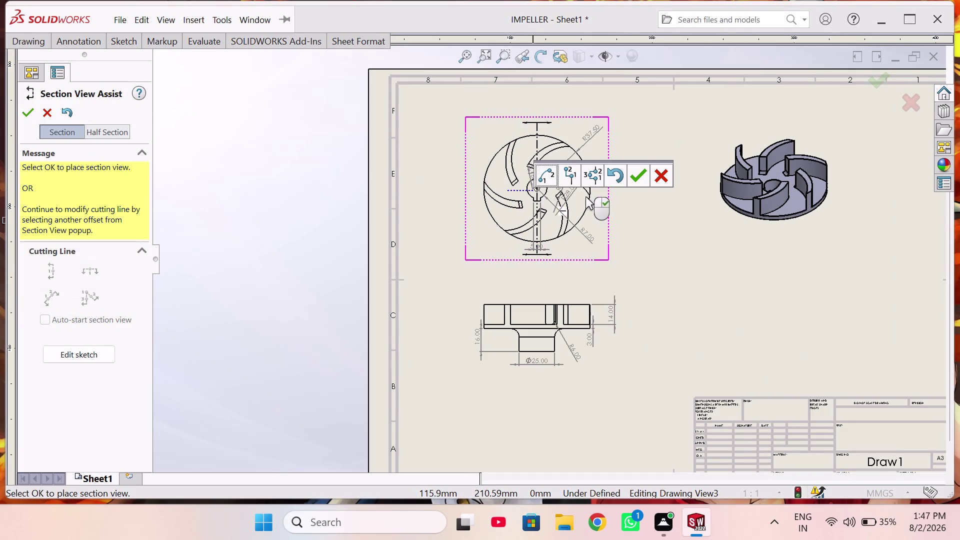
click(634, 181)
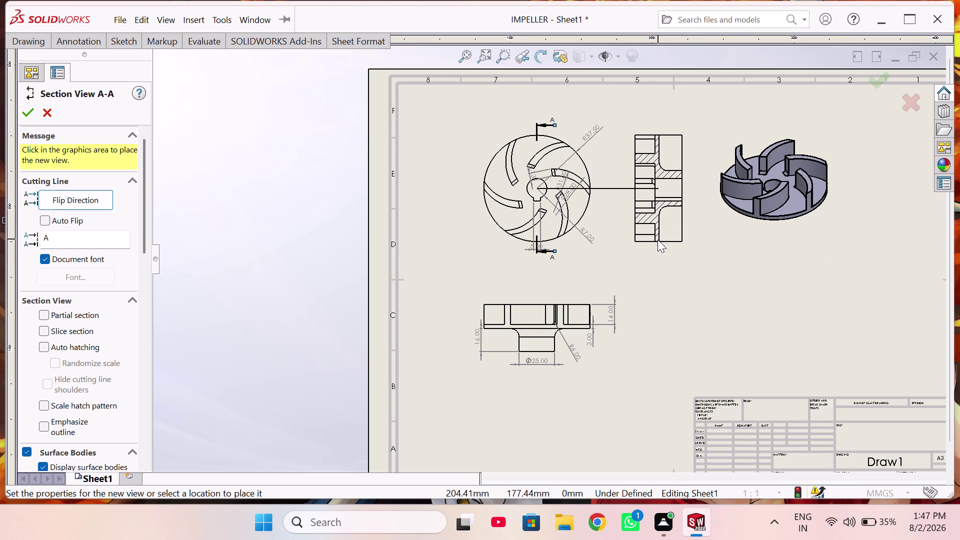
click(654, 243)
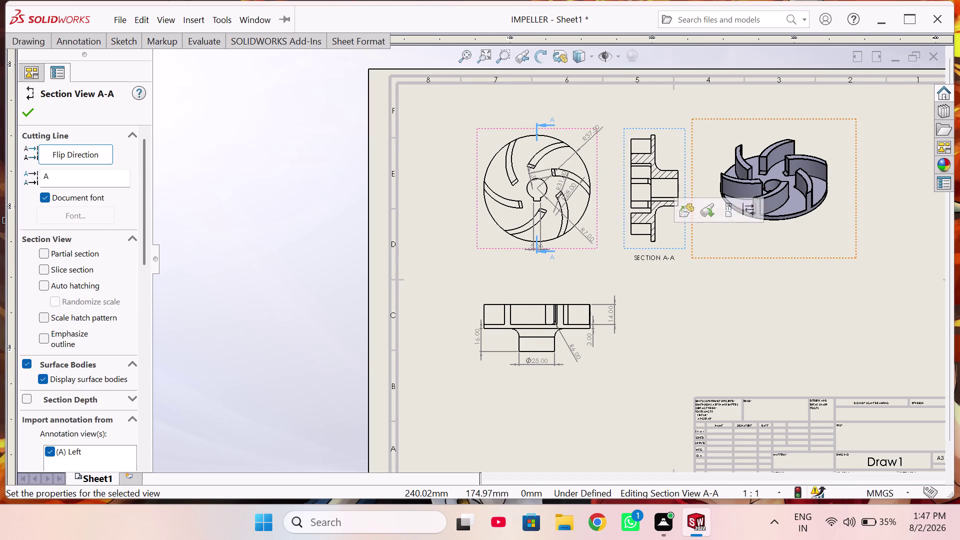
scroll(down, 3)
scroll(down, 3)
scroll(down, 3)
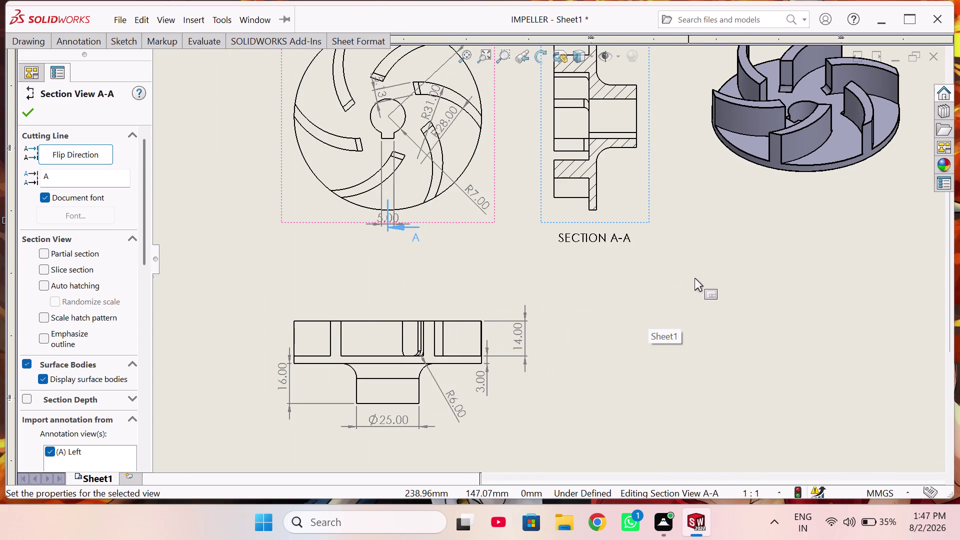
scroll(down, 3)
scroll(up, 3)
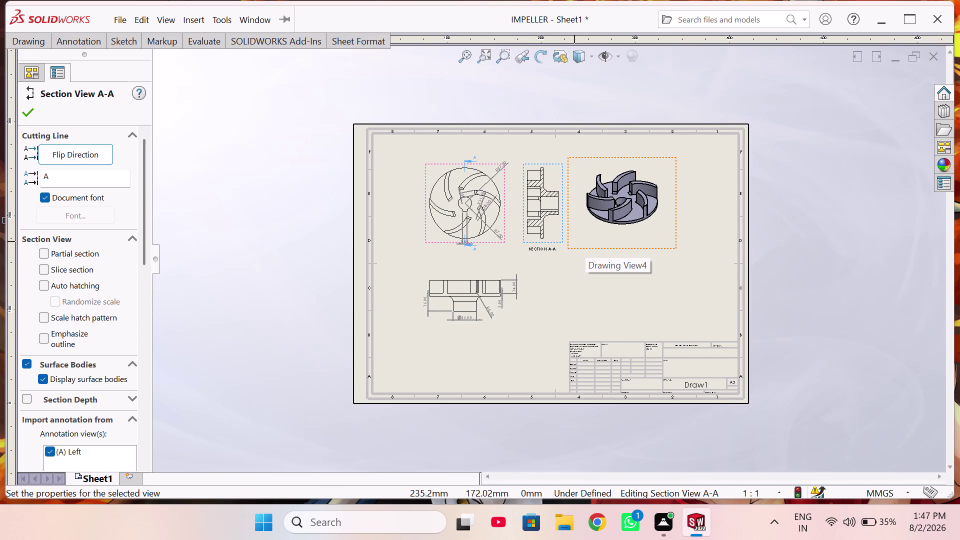
right_click(802, 251)
click(774, 279)
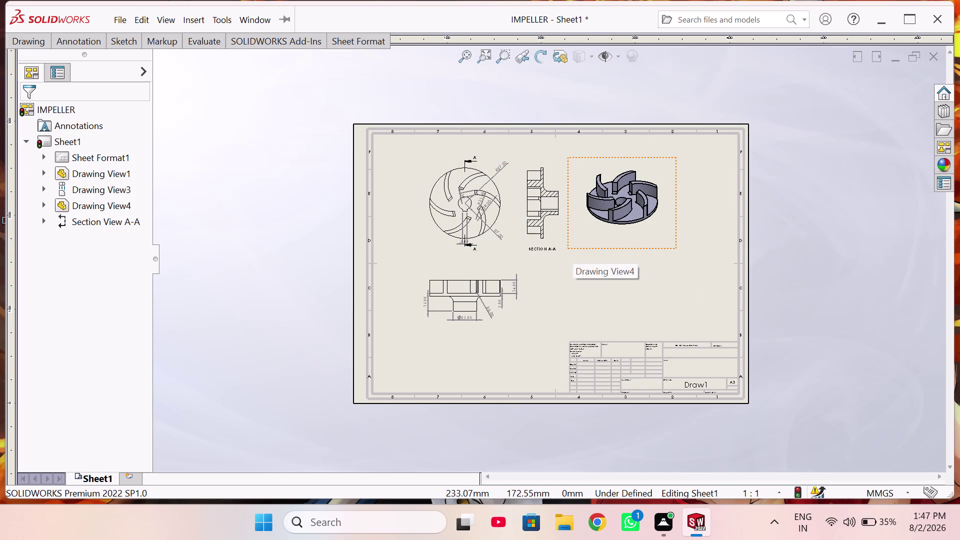
Reposition the isometric view to the right of the section.
drag(571, 242, 596, 296)
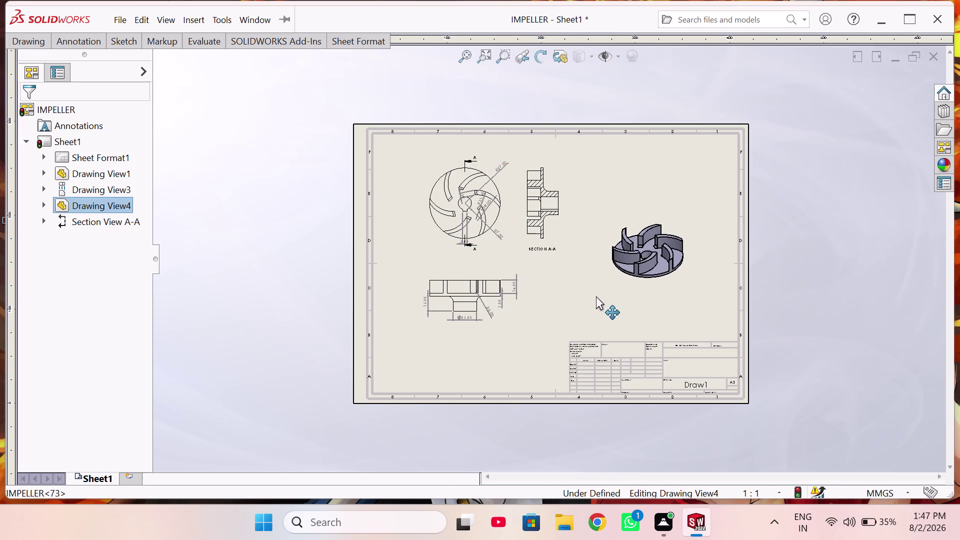
drag(596, 296, 606, 240)
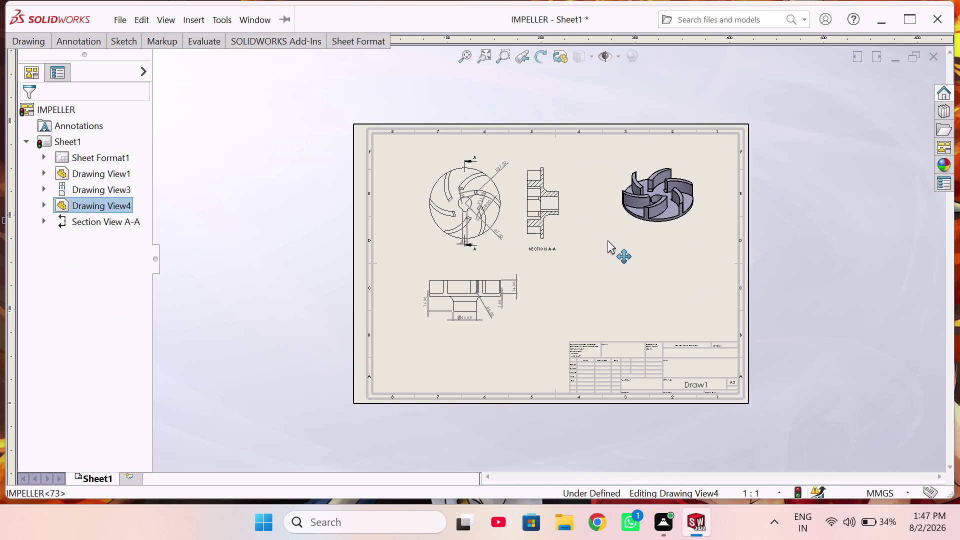
drag(606, 240, 596, 250)
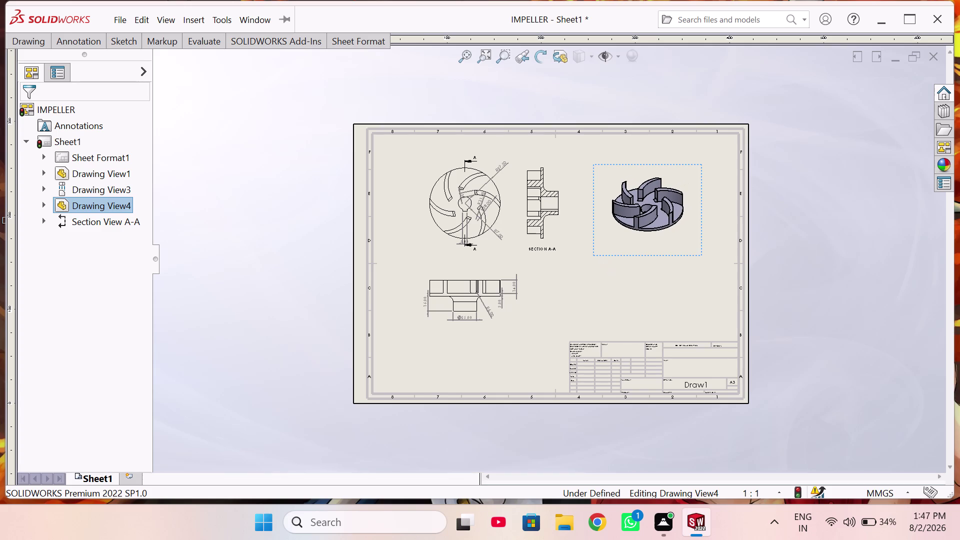
click(776, 228)
scroll(down, 3)
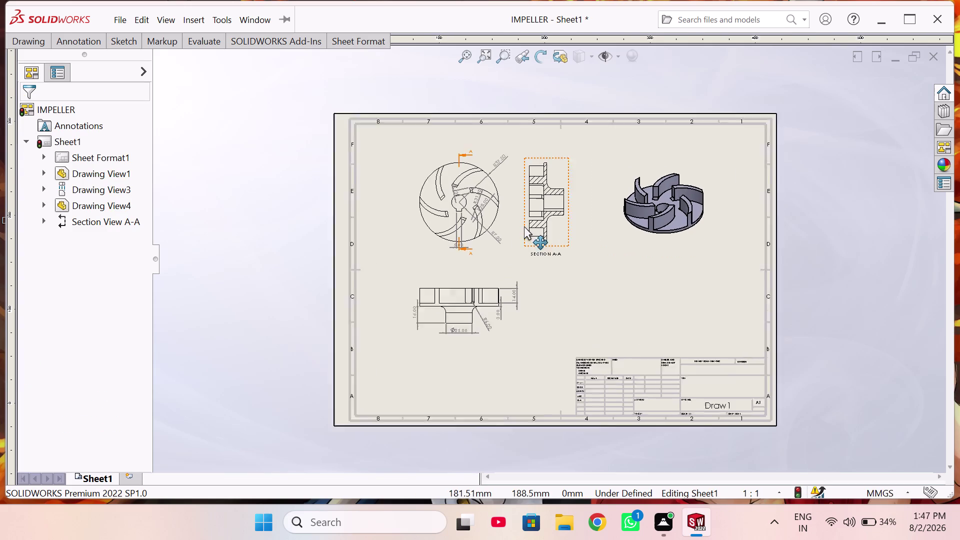
Add the Ø25.00 hub and Ø75.00 flange diameter dimensions to Section A-A.
scroll(down, 3)
right_drag(662, 305, 633, 187)
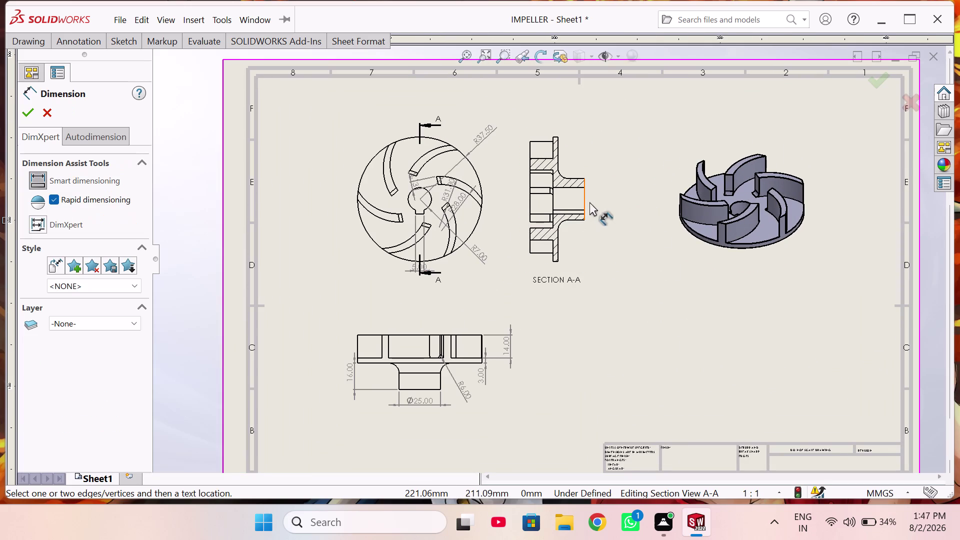
click(584, 202)
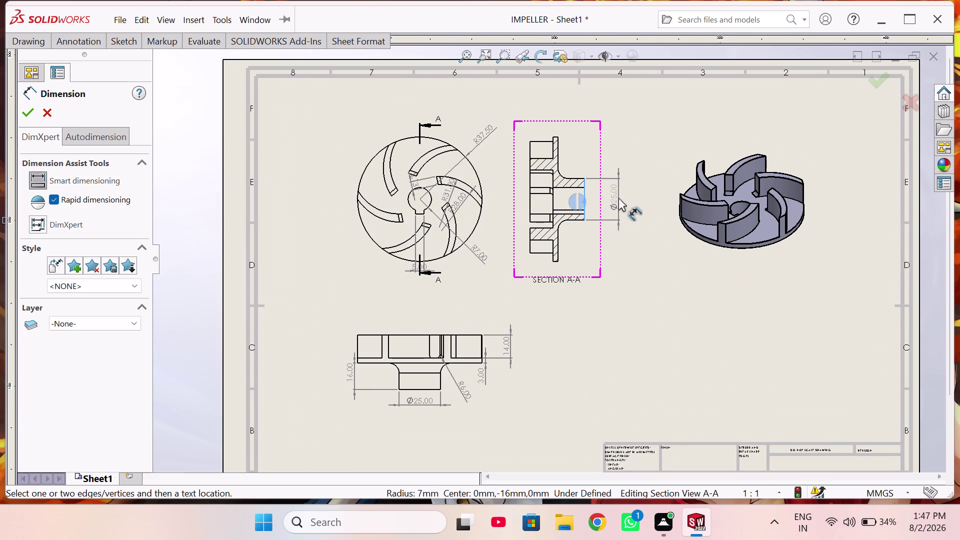
click(620, 198)
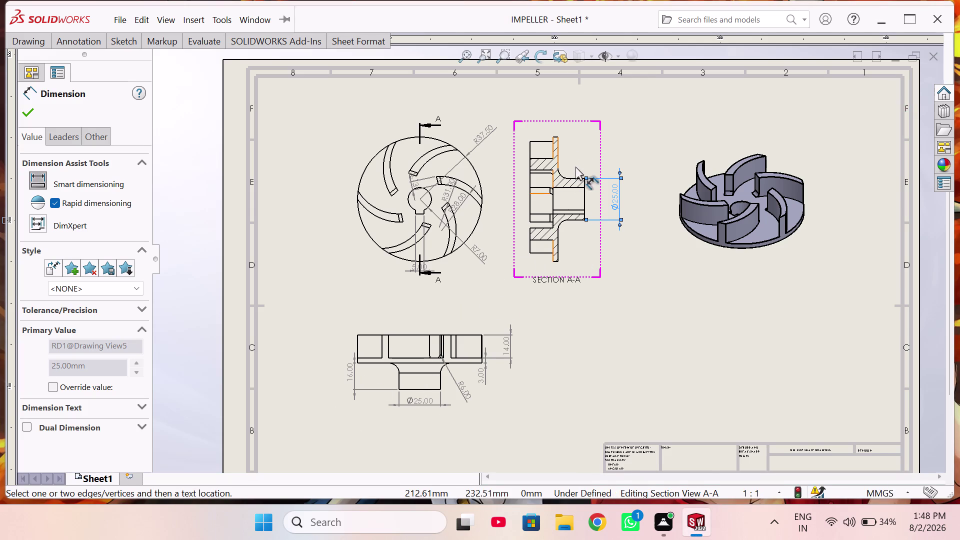
scroll(down, 3)
click(643, 338)
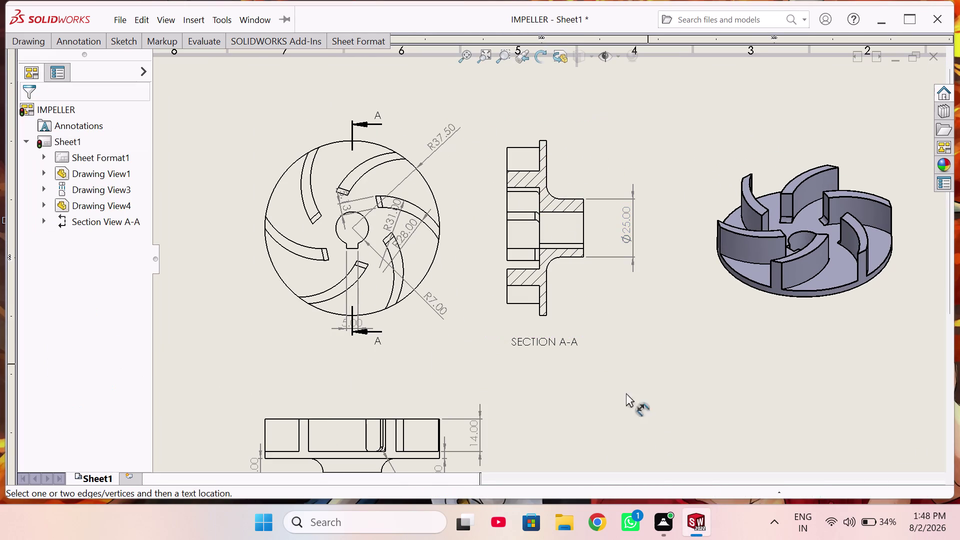
click(546, 317)
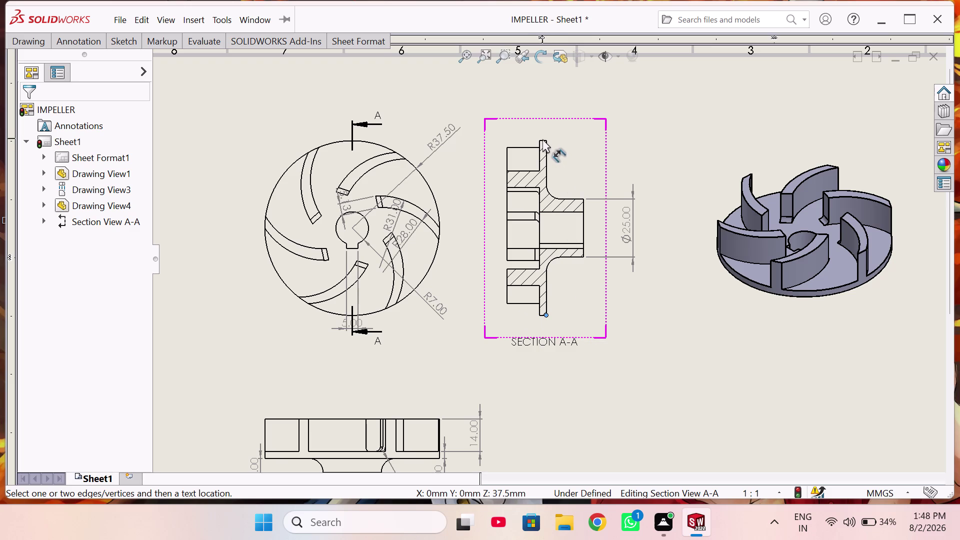
scroll(down, 3)
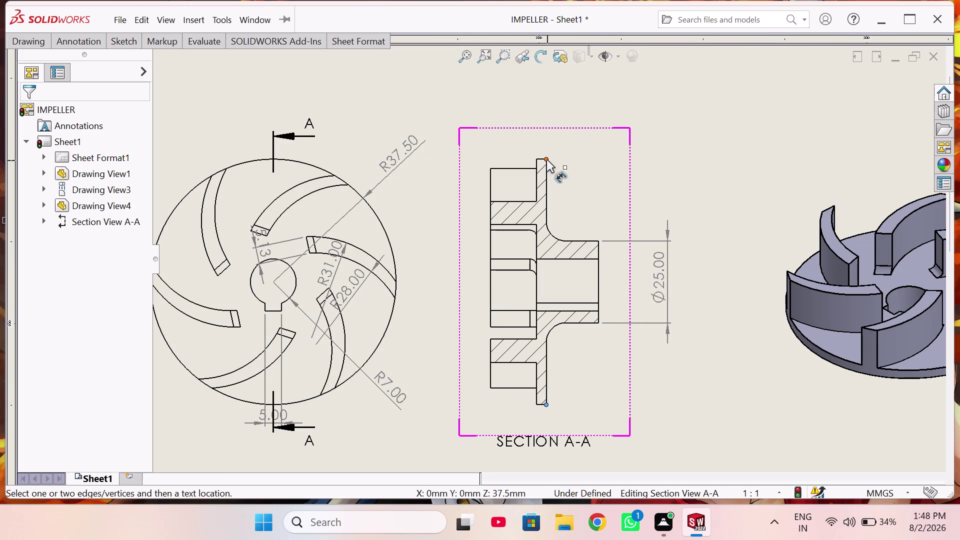
click(546, 159)
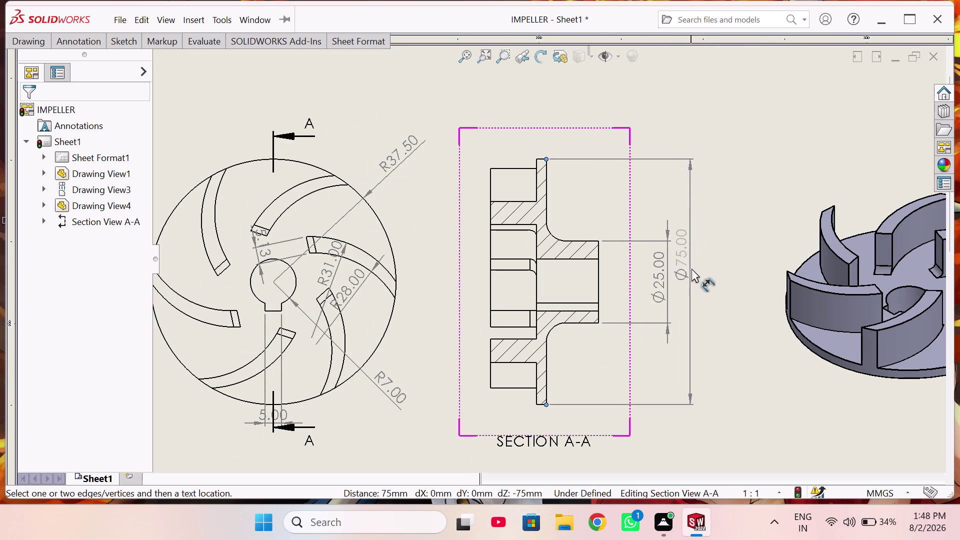
click(704, 278)
scroll(up, 3)
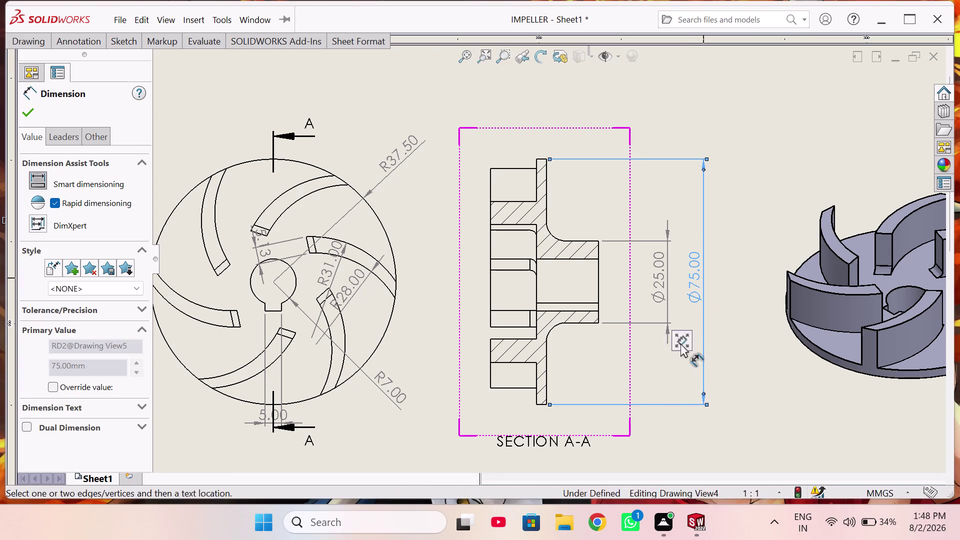
scroll(up, 3)
click(721, 395)
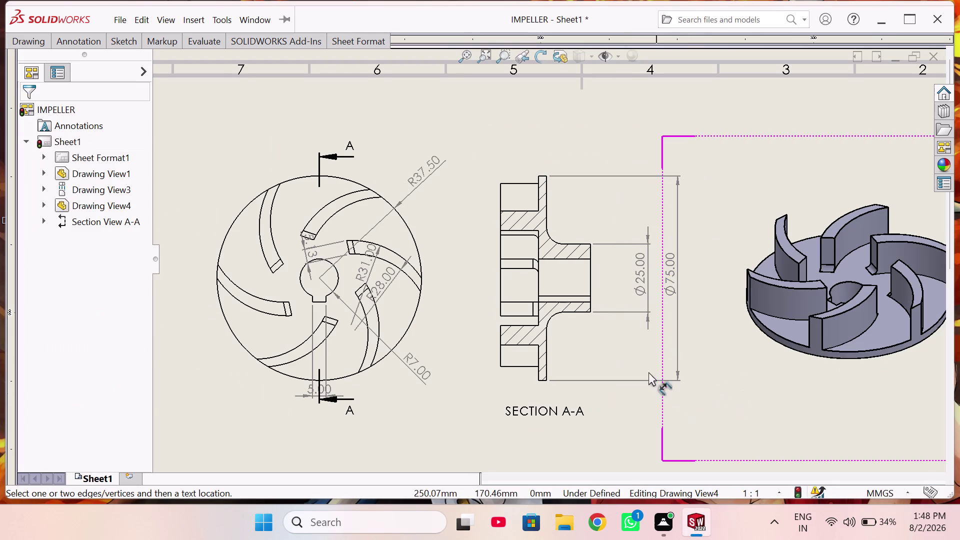
click(627, 364)
Dimension the 13.54 distance between the bore's inner edges.
scroll(up, 3)
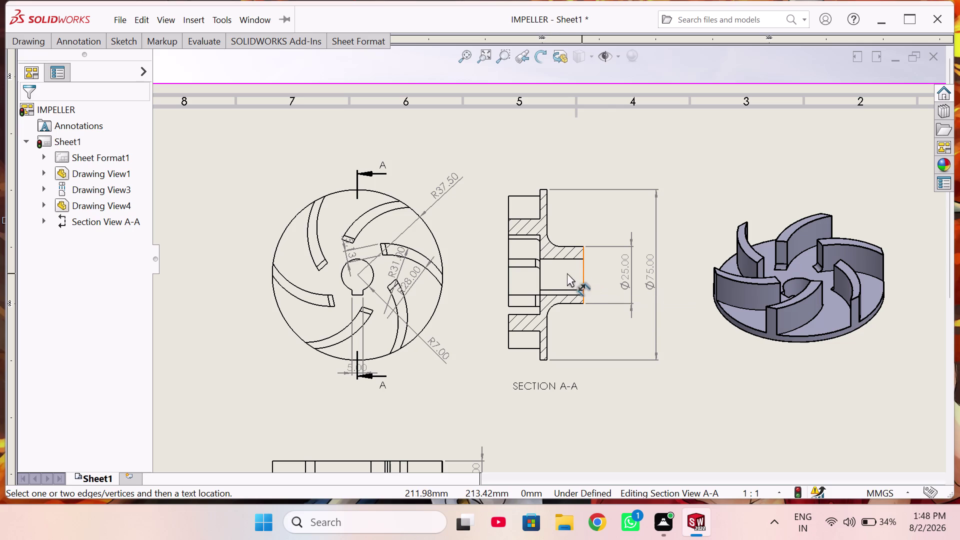
click(562, 257)
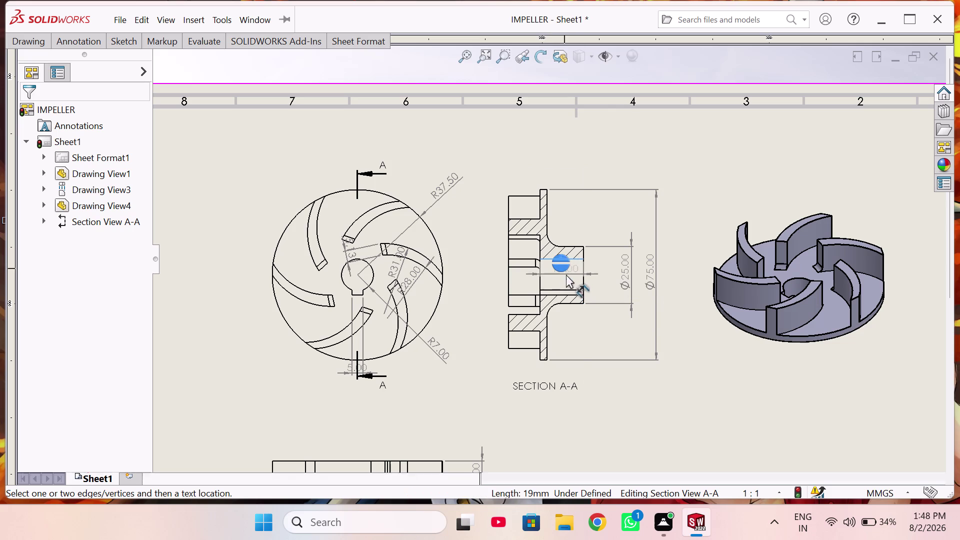
click(566, 289)
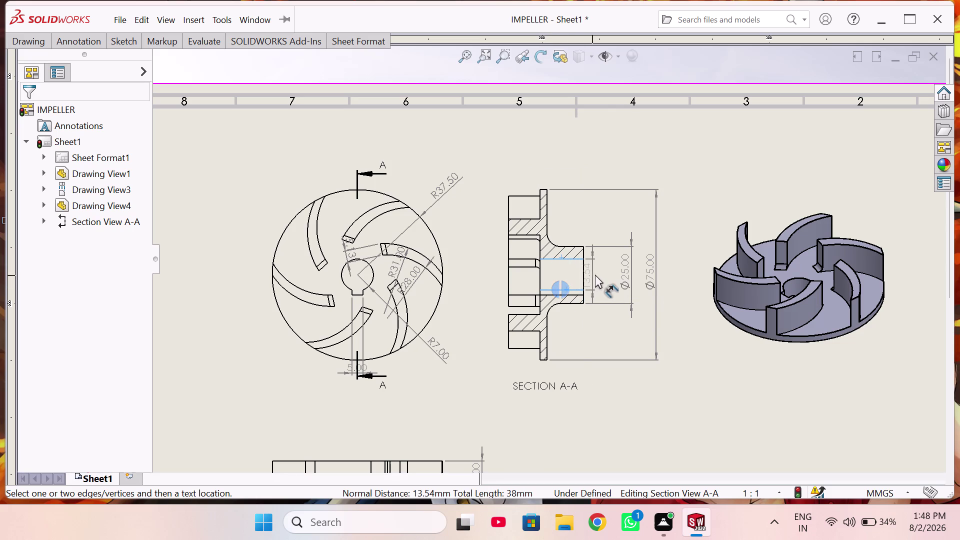
click(611, 275)
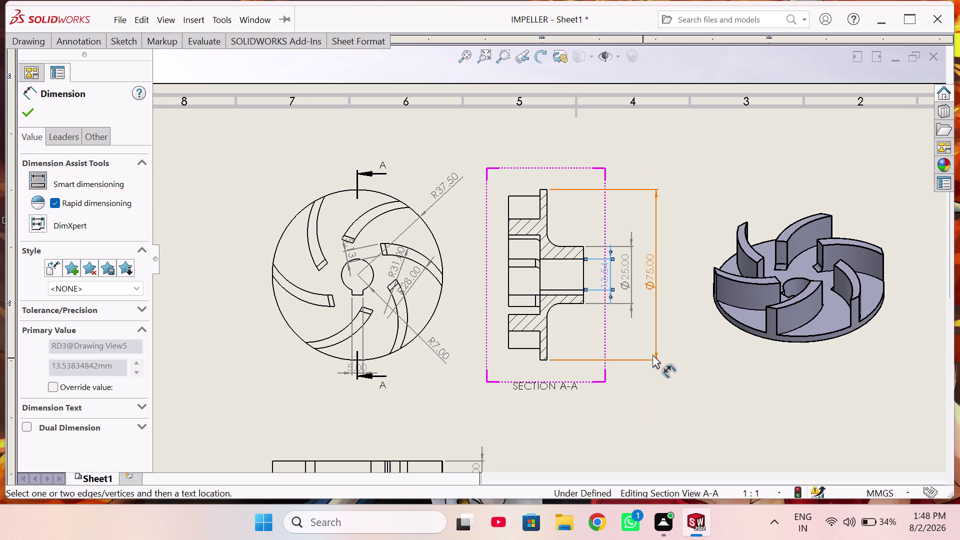
click(656, 398)
scroll(up, 3)
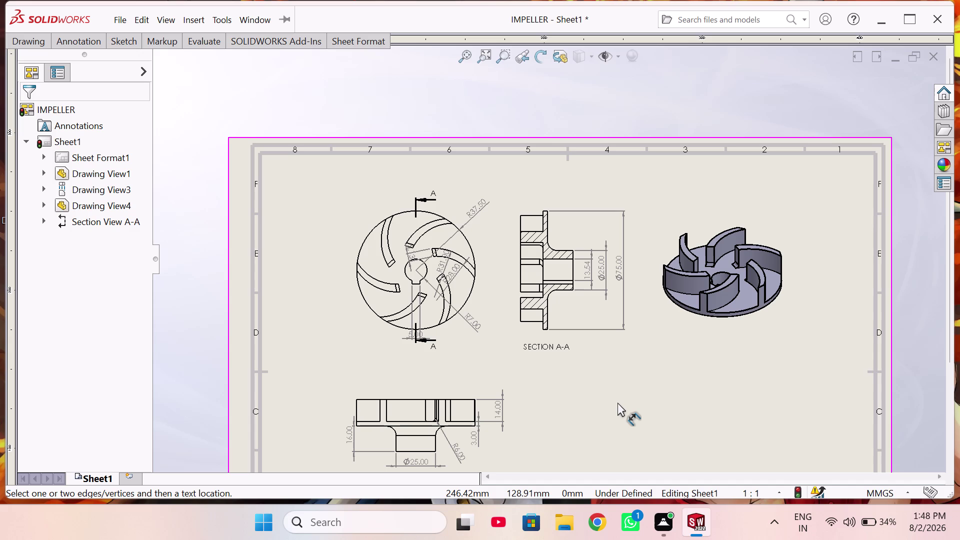
scroll(up, 3)
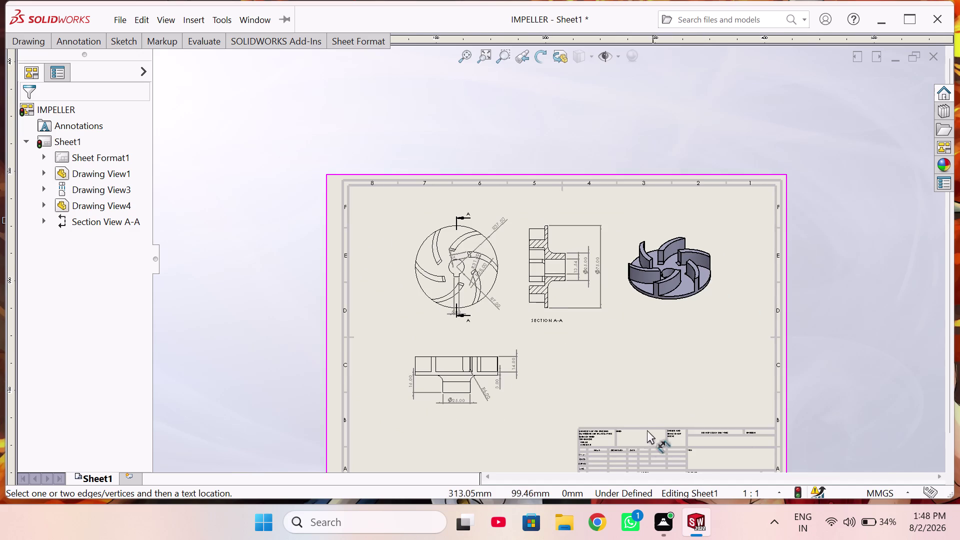
scroll(up, 3)
scroll(down, 3)
scroll(down, 3)
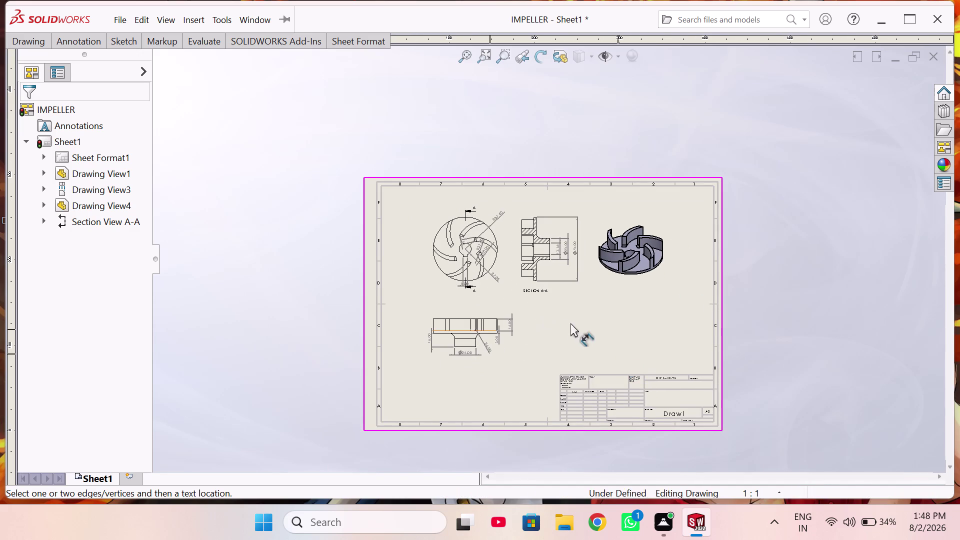
scroll(down, 3)
scroll(down, 3)
scroll(up, 3)
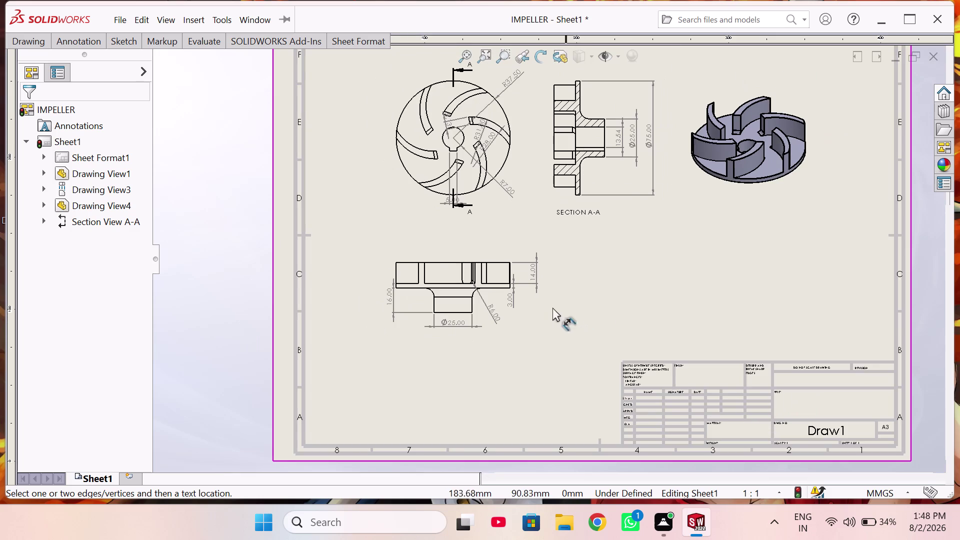
right_click(612, 273)
click(644, 333)
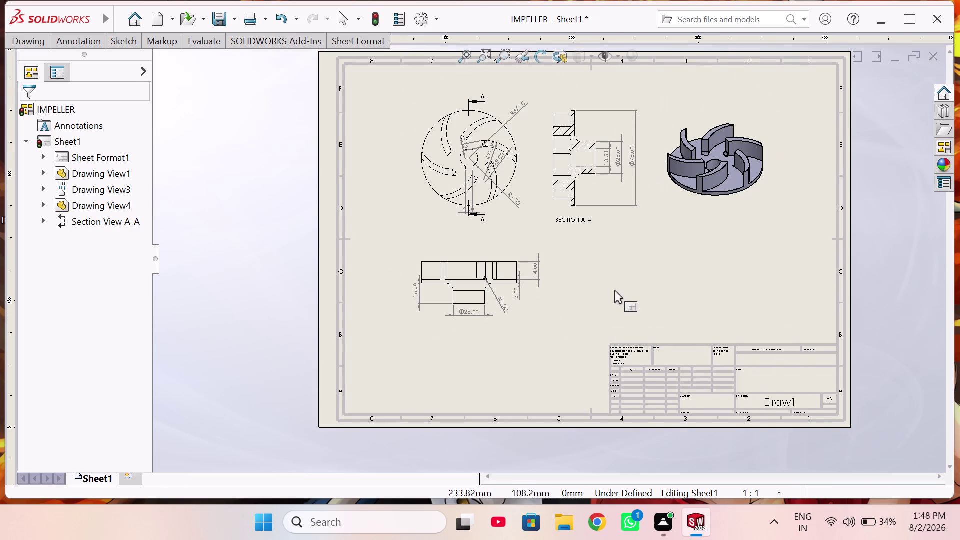
right_drag(555, 339, 553, 331)
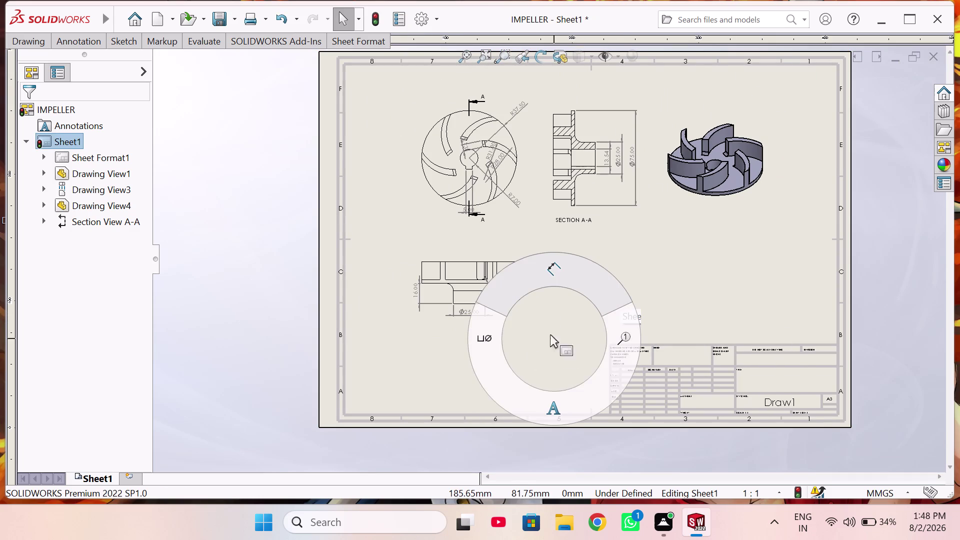
right_drag(552, 330, 527, 400)
scroll(down, 3)
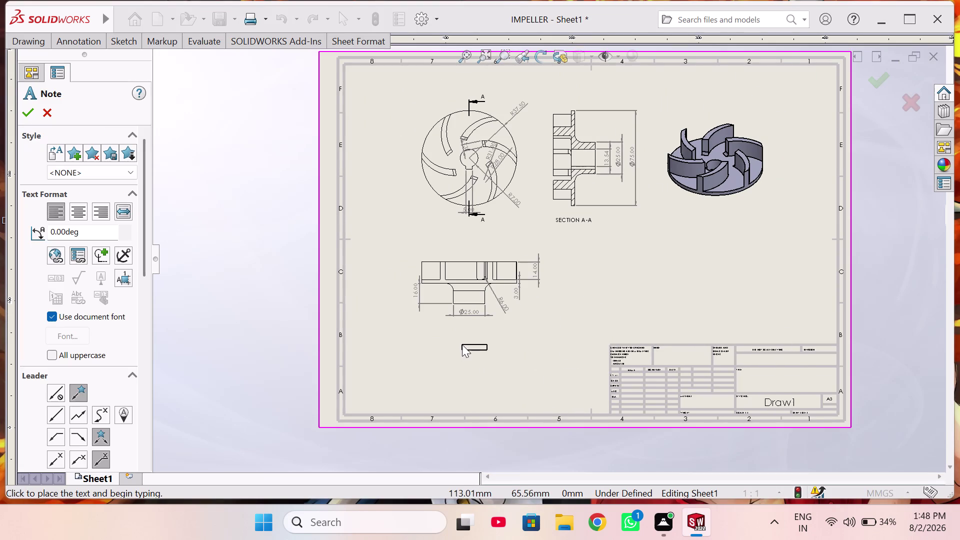
scroll(down, 3)
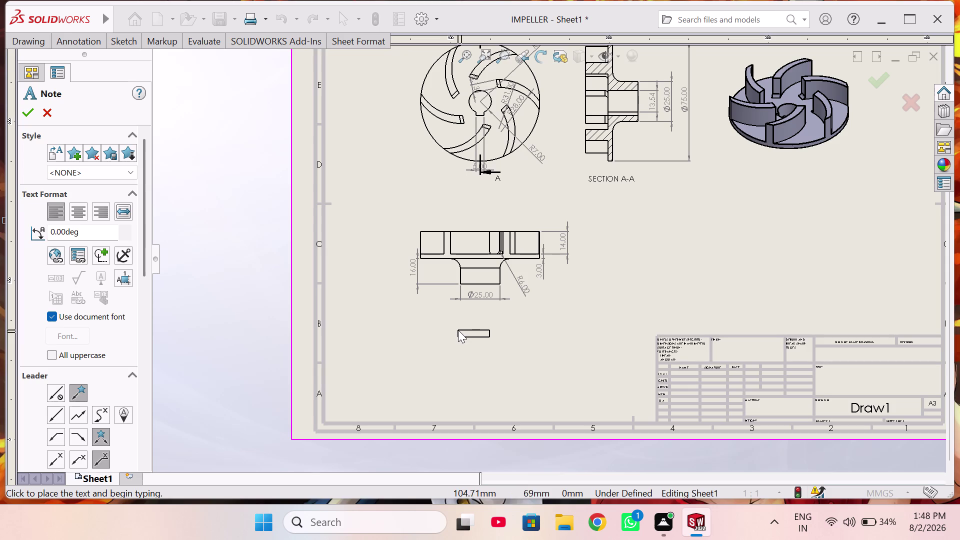
click(459, 330)
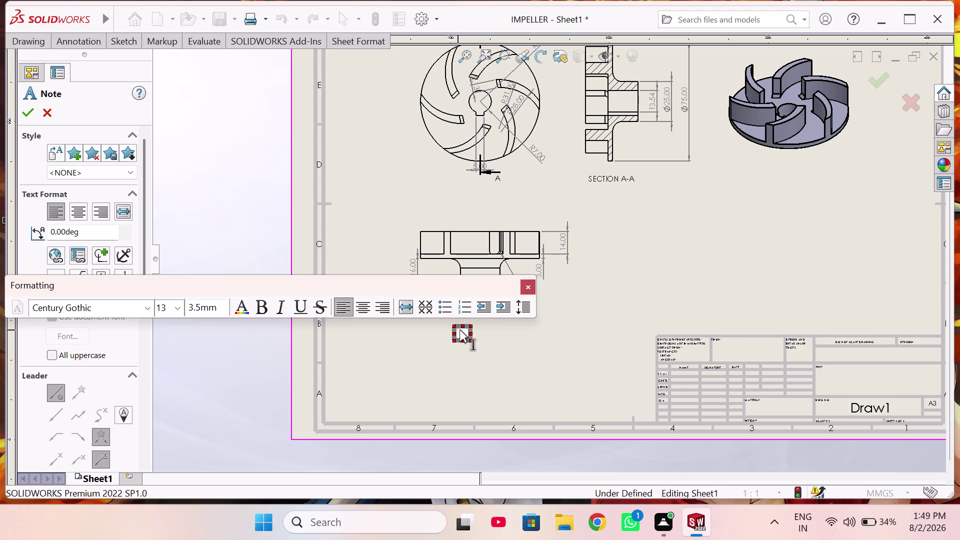
click(264, 304)
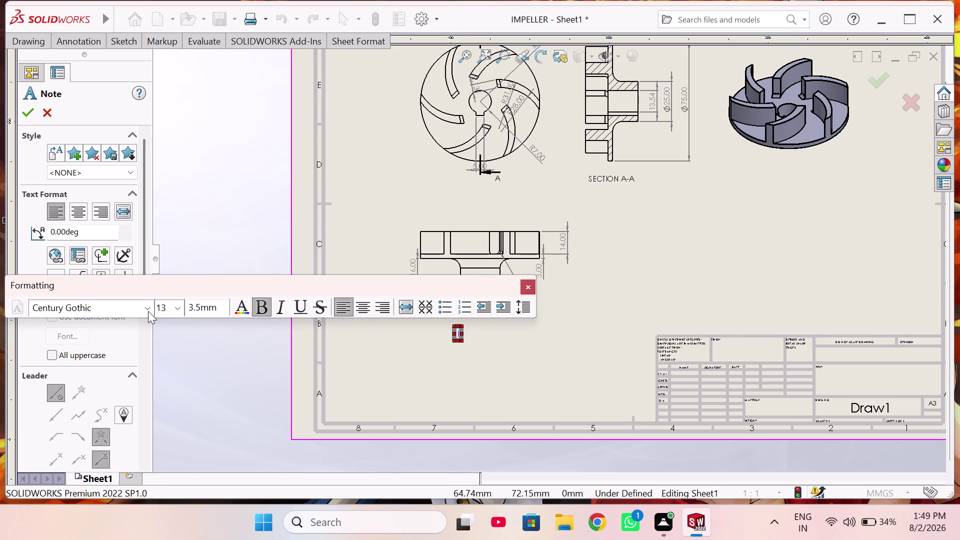
click(150, 305)
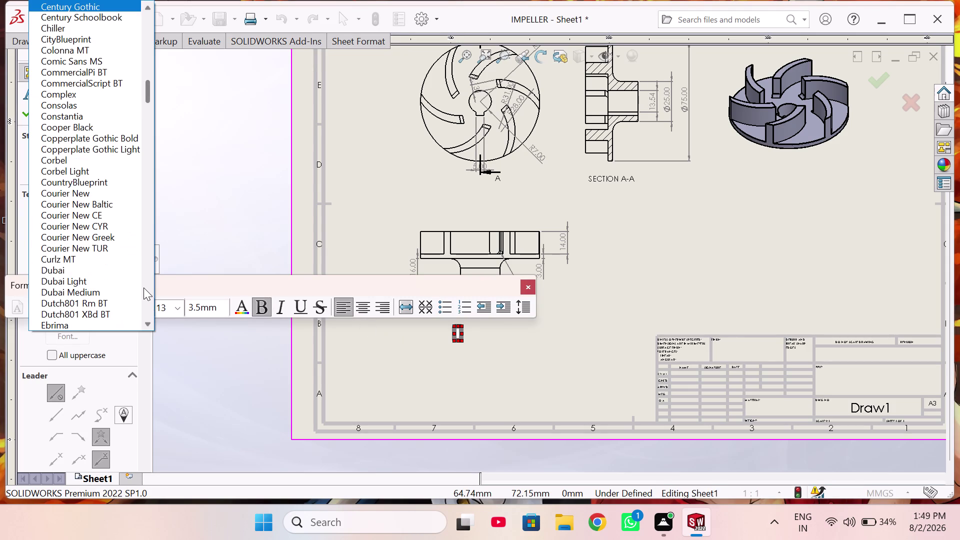
text(TIM)
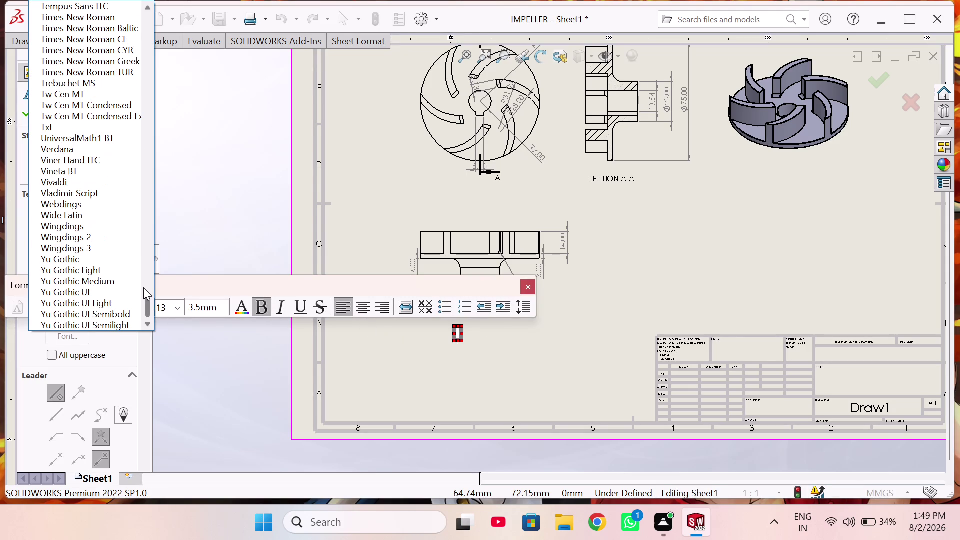
text(S)
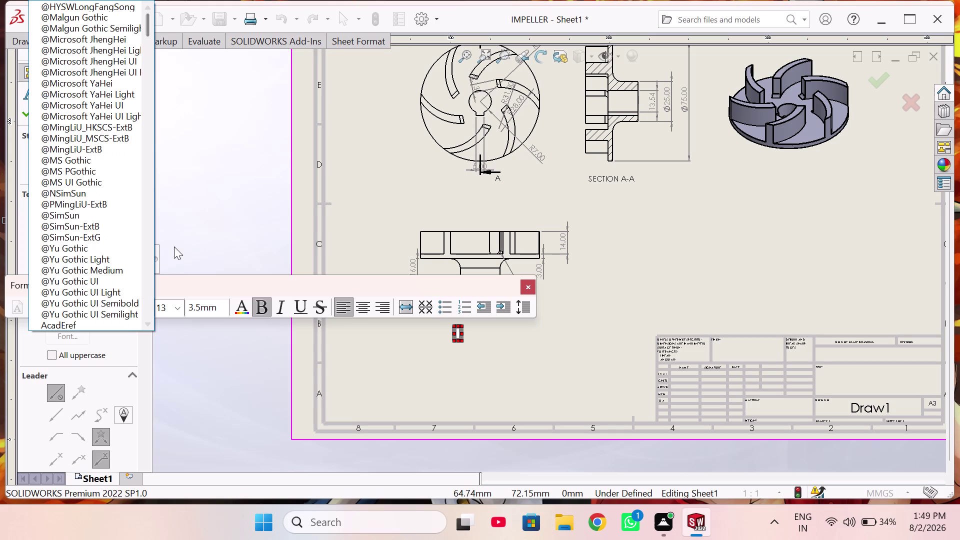
scroll(up, 3)
scroll(up, 3)
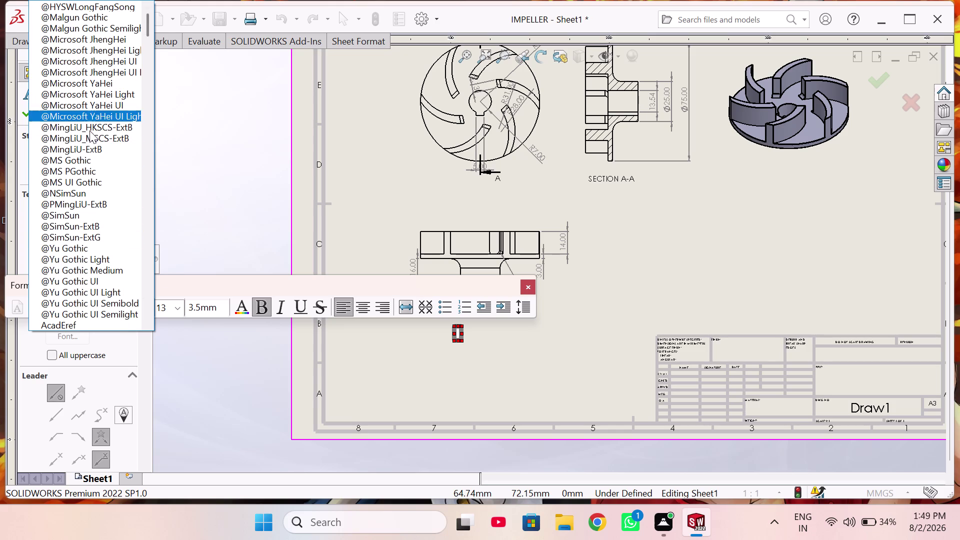
scroll(down, 3)
scroll(down, 3)
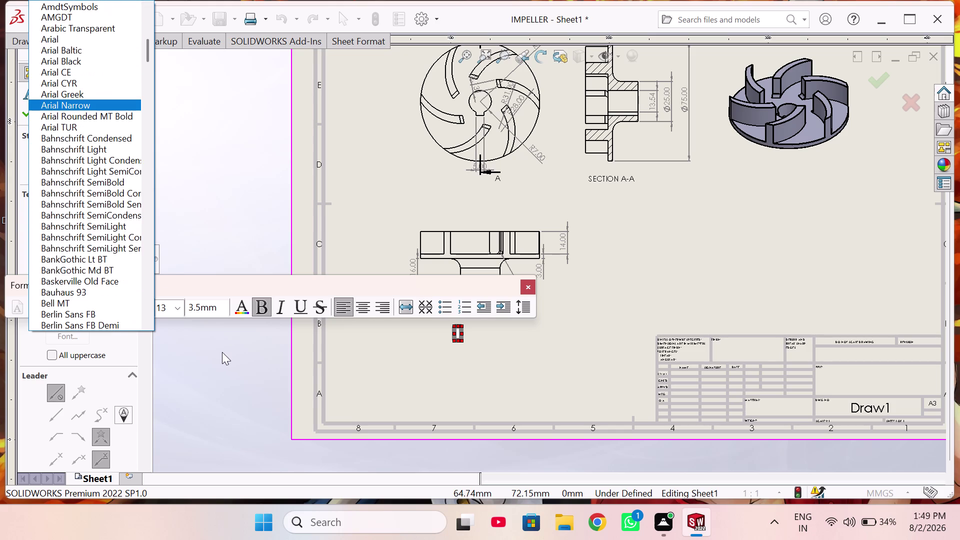
click(222, 352)
click(127, 308)
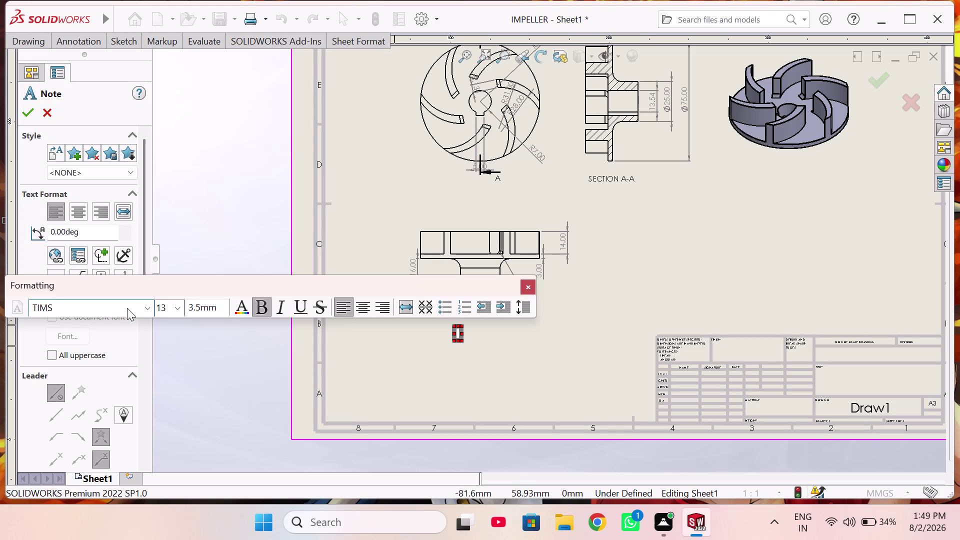
click(153, 307)
scroll(down, 3)
scroll(up, 3)
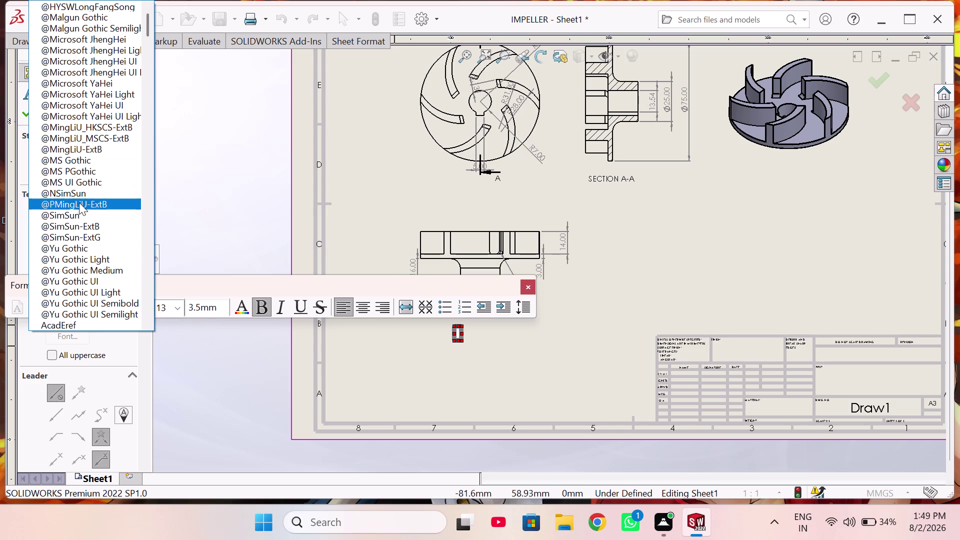
scroll(up, 3)
scroll(down, 3)
scroll(down, 3)
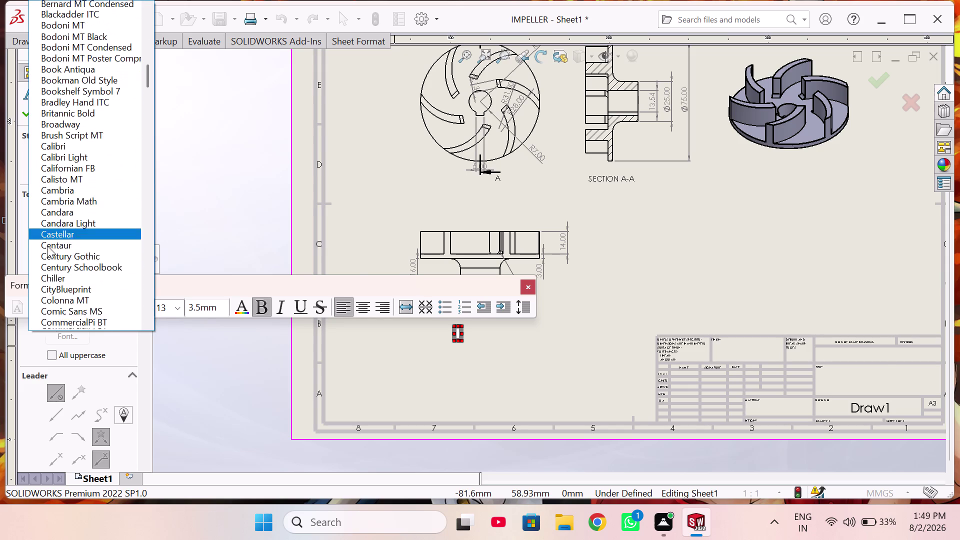
scroll(down, 3)
scroll(down, 3)
scroll(down, 3)
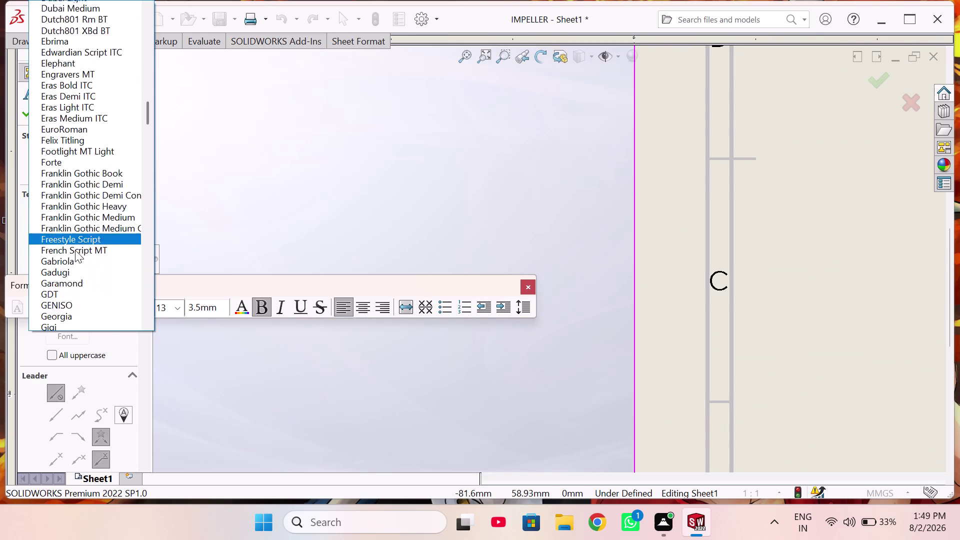
scroll(down, 3)
scroll(up, 3)
key(Escape)
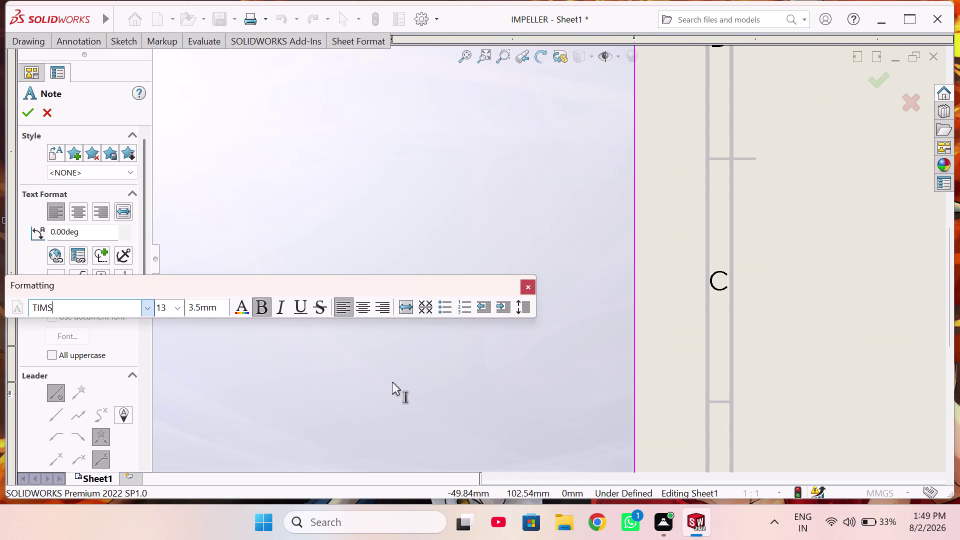
key(Escape)
scroll(up, 3)
scroll(up, 3)
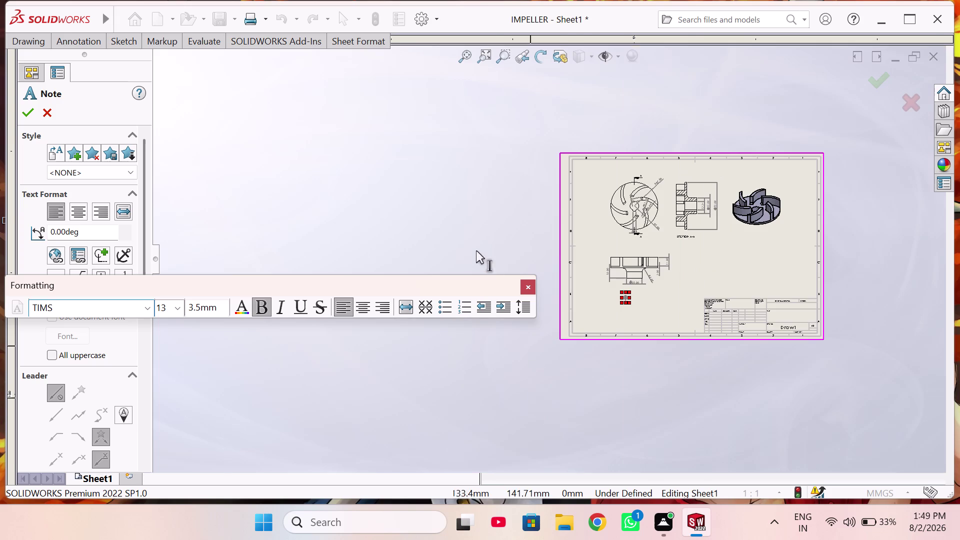
click(531, 287)
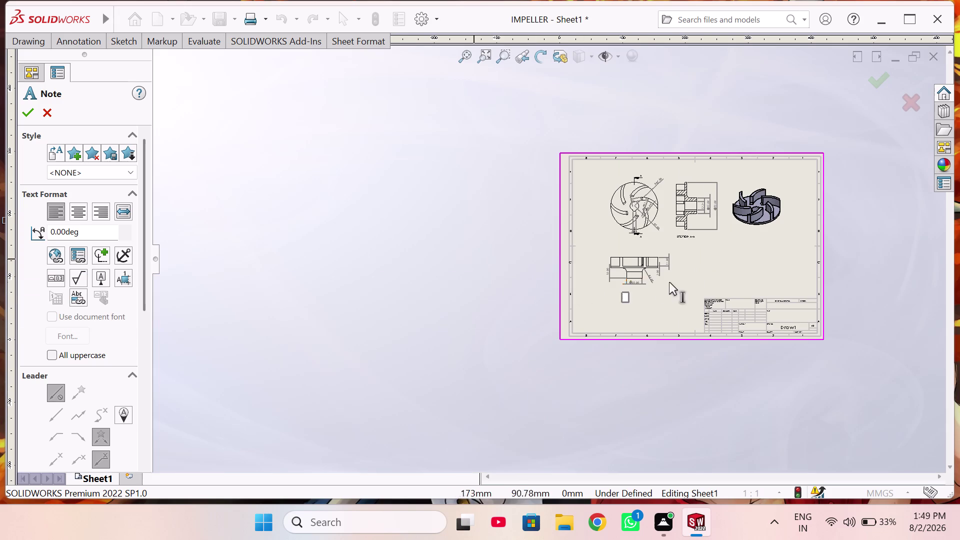
scroll(down, 3)
scroll(down, 3)
scroll(down, 3)
scroll(down, 3)
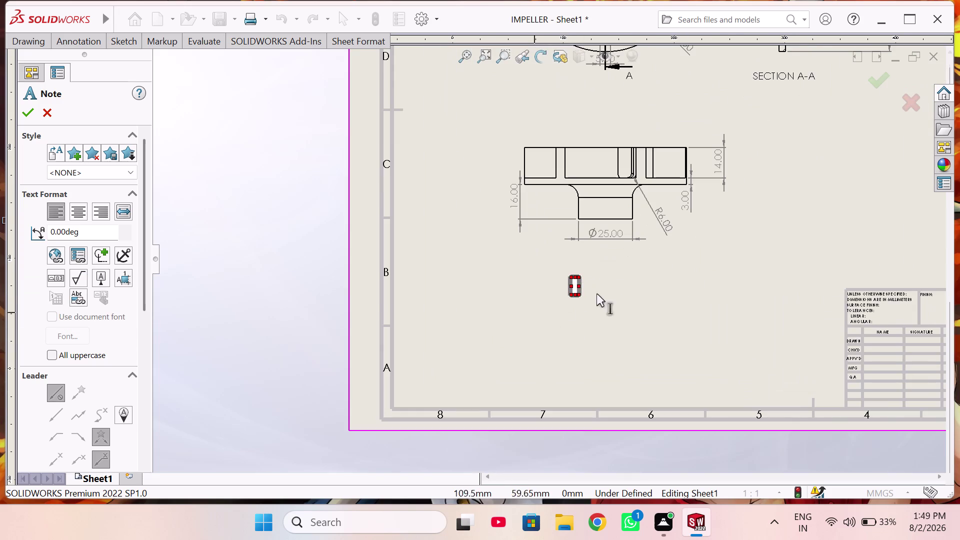
scroll(down, 3)
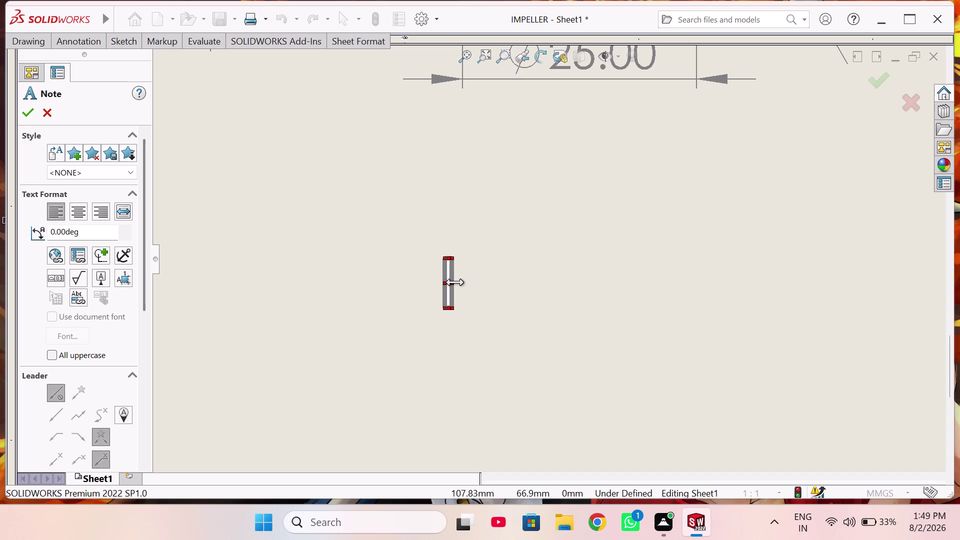
key(Escape)
scroll(up, 3)
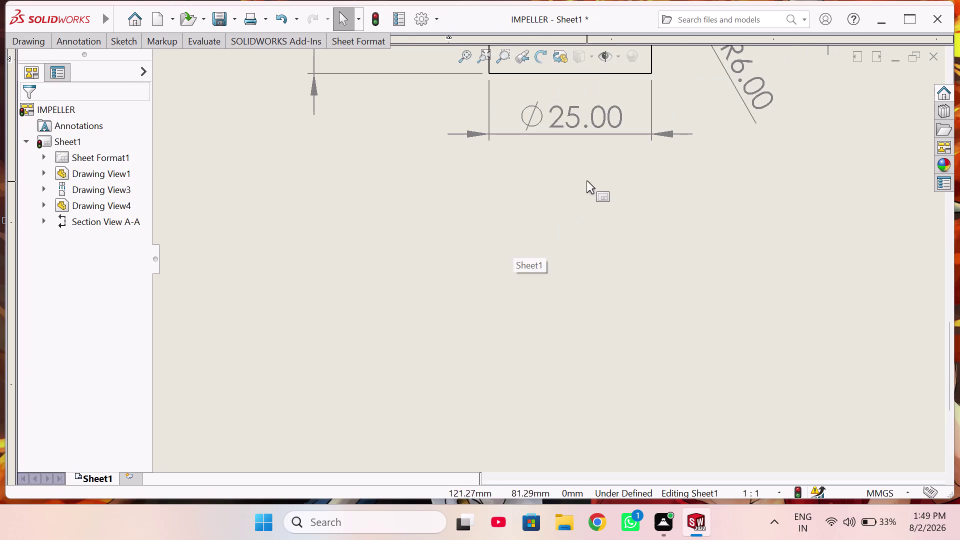
Place a note below the front view, formatted bold, uppercase, larger Times New Roman.
right_drag(587, 180, 586, 252)
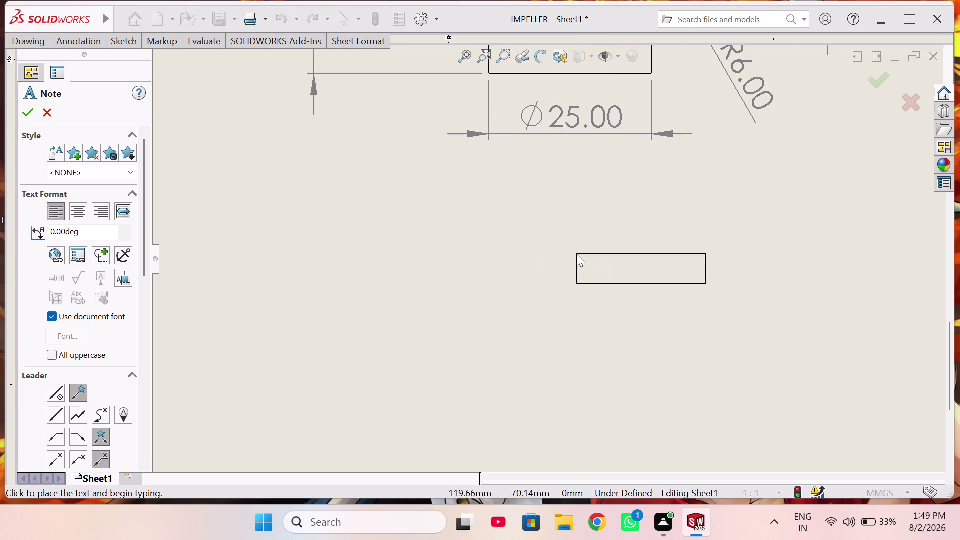
click(501, 230)
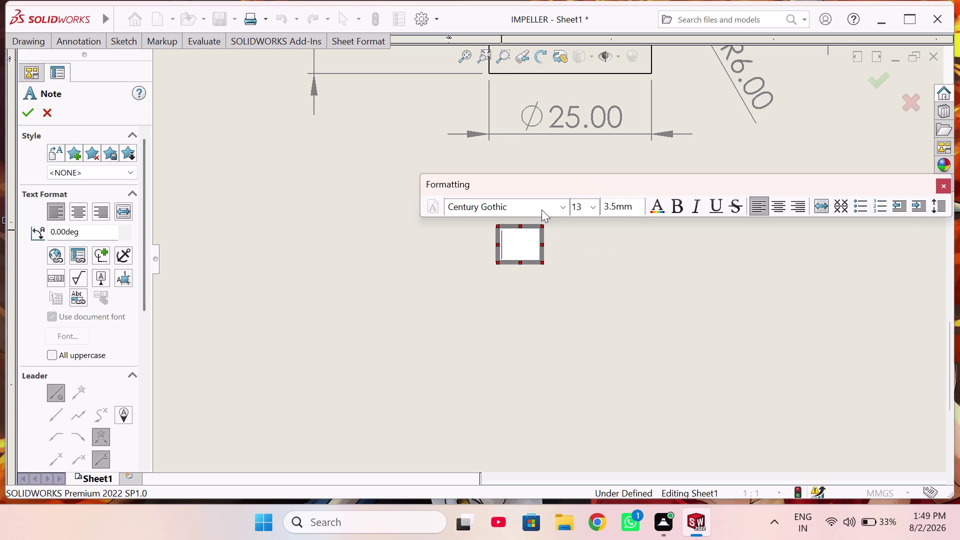
click(565, 200)
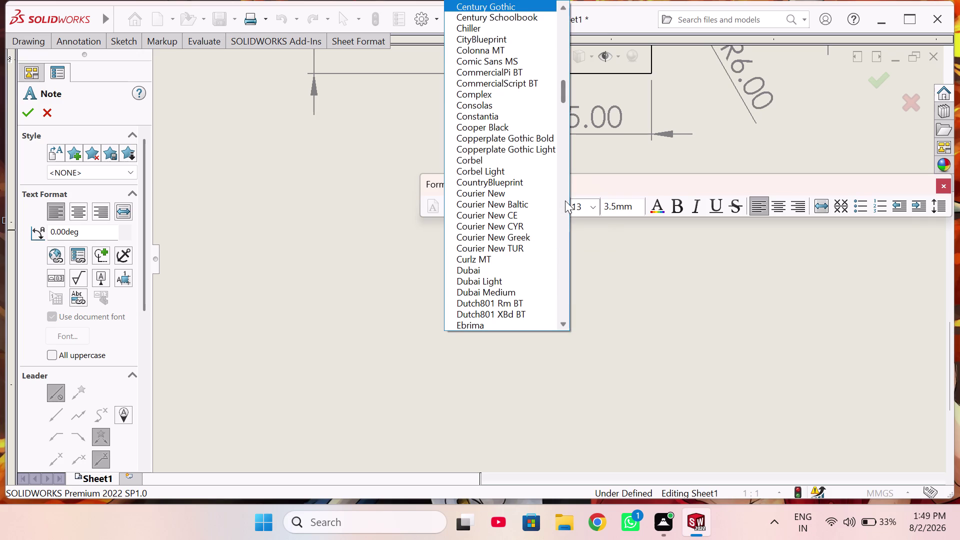
text(TI)
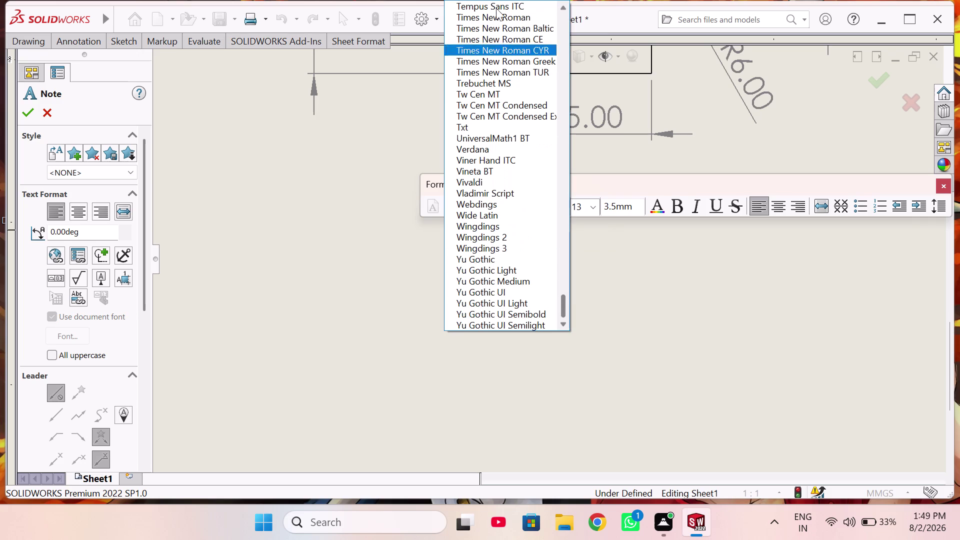
click(507, 17)
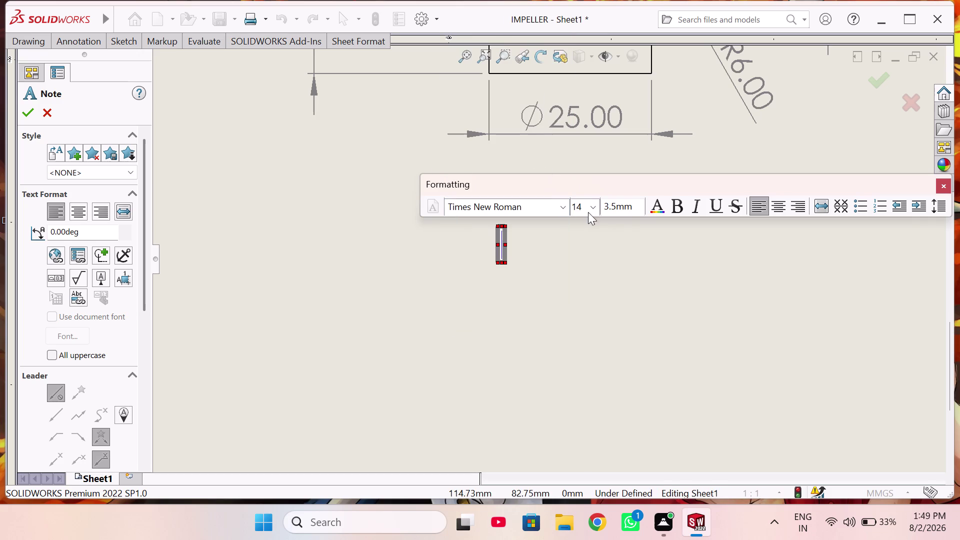
click(51, 358)
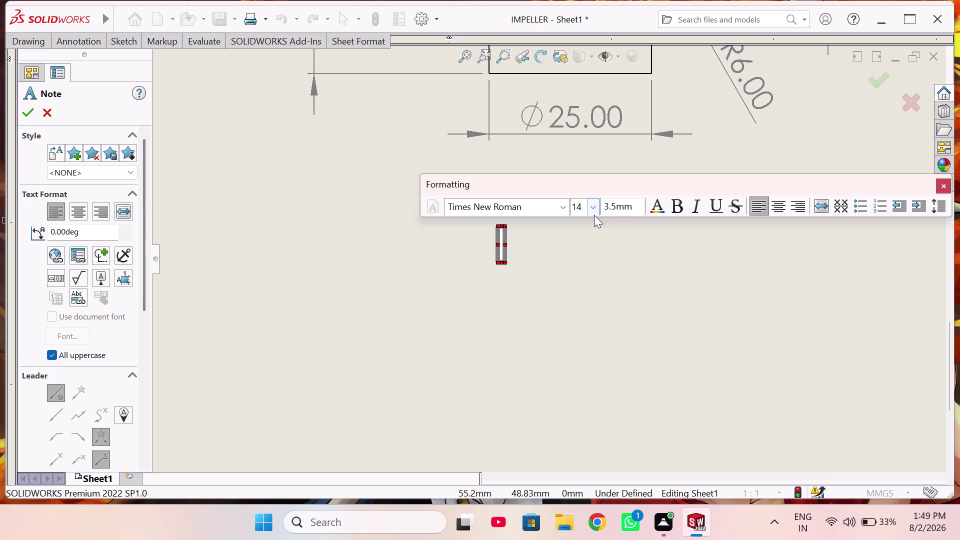
click(595, 214)
click(585, 310)
click(680, 210)
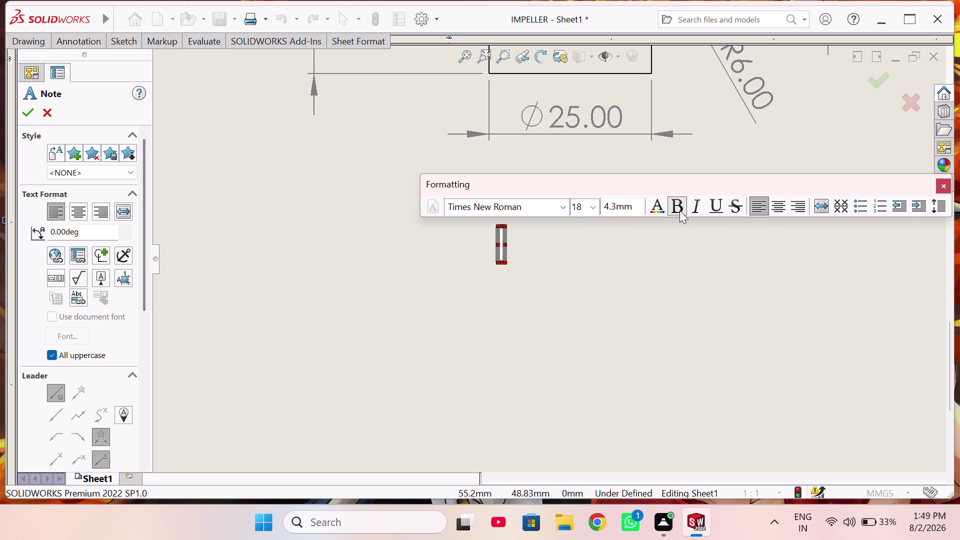
Type the label FRONT VIEW and close the note.
text(FRONT)
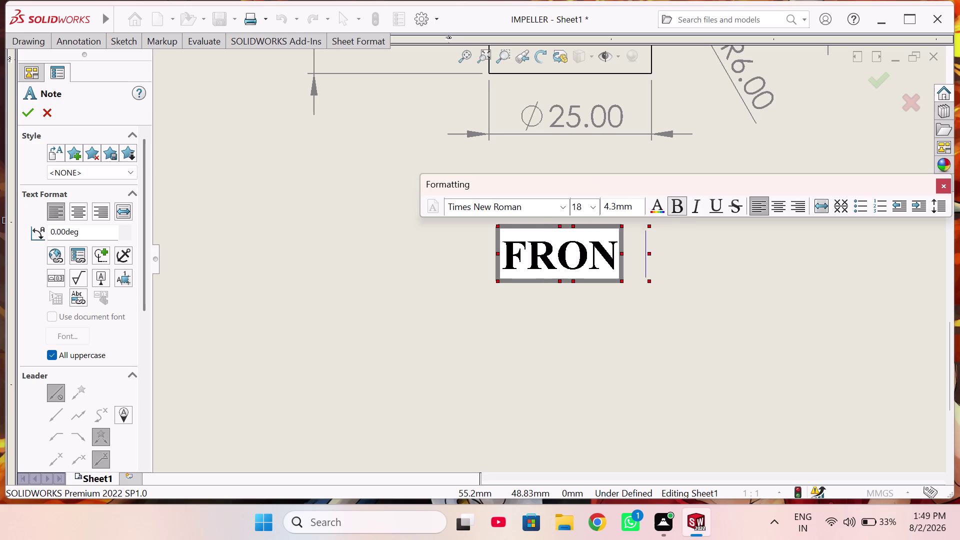
key(space)
text(VIE)
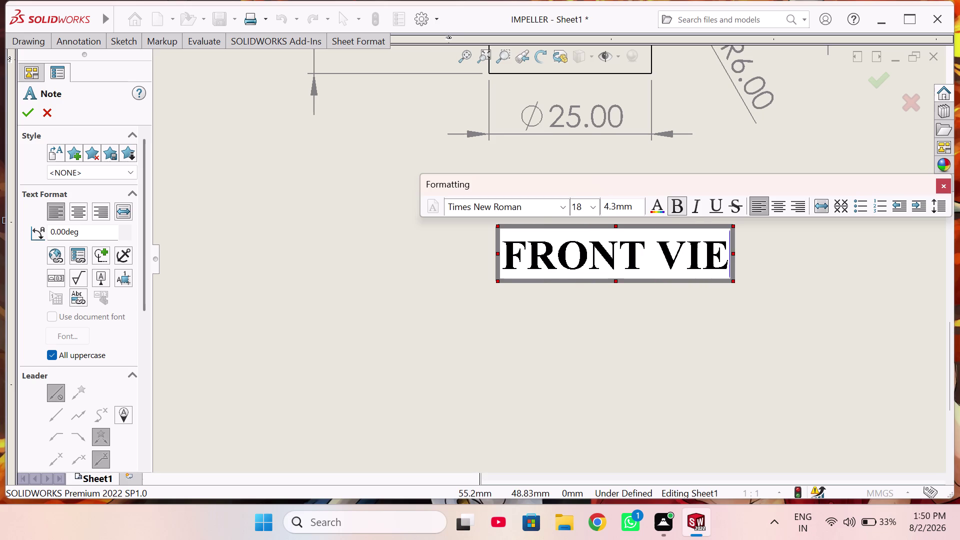
text(W)
key(space)
key(Escape)
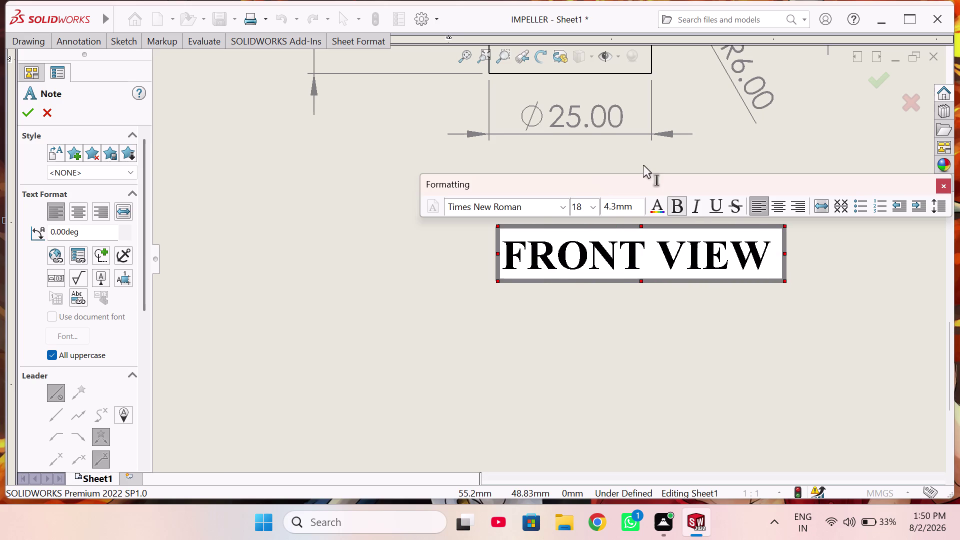
key(Escape)
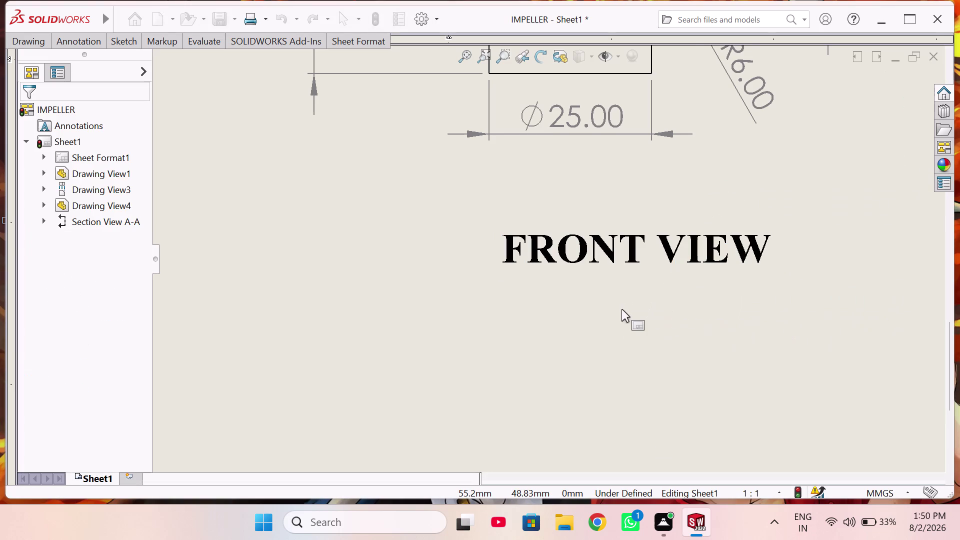
scroll(up, 3)
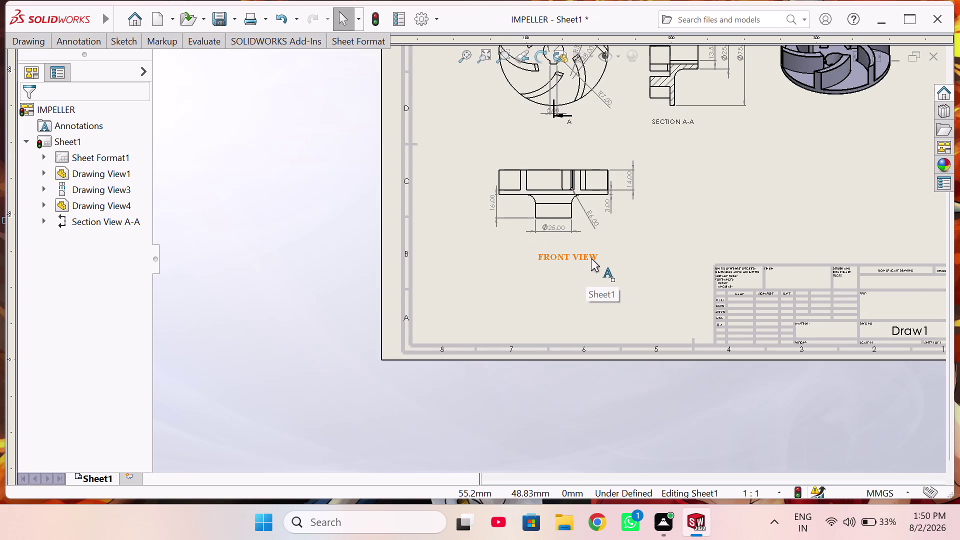
Paste copies of the FRONT VIEW label under the circular view and the 3D view.
click(591, 259)
key(ctrl+c)
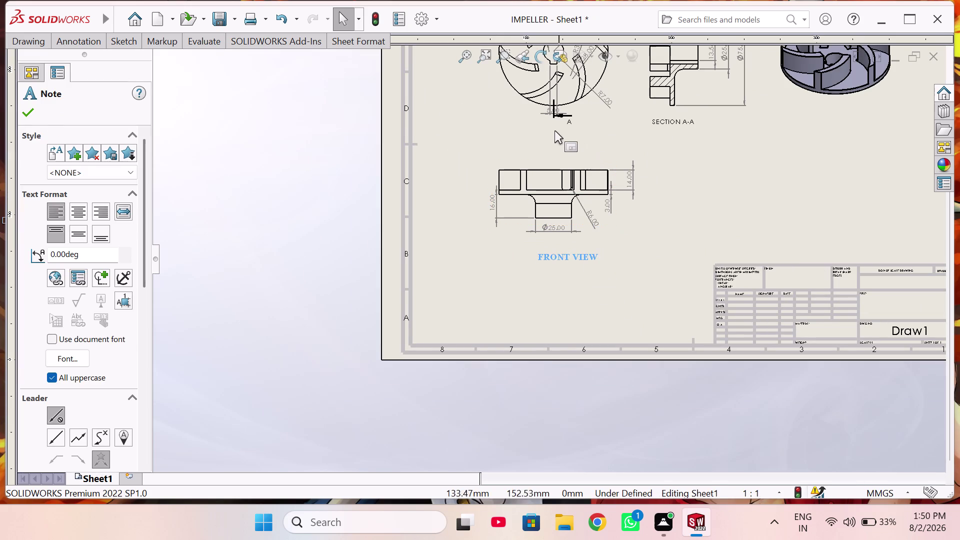
click(551, 132)
key(ctrl+v)
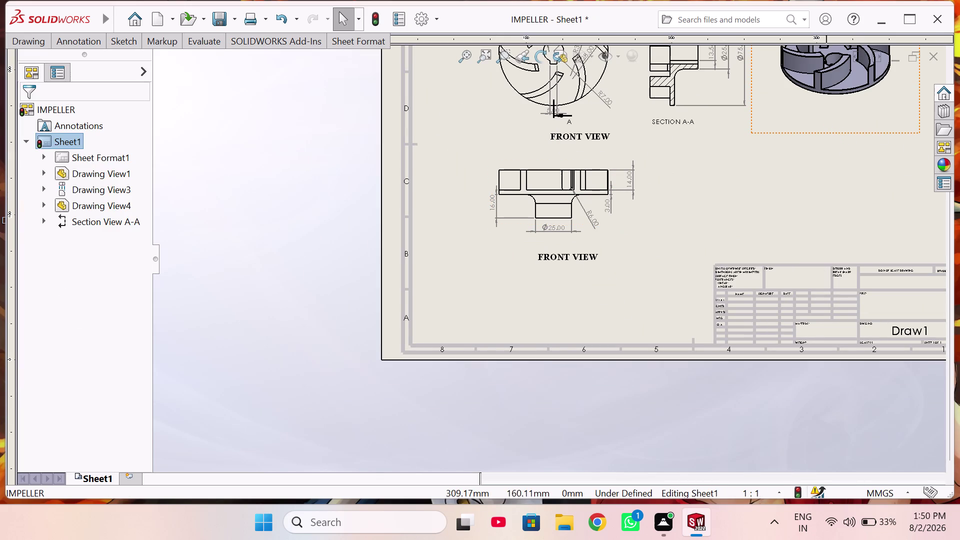
click(831, 126)
key(ctrl+v)
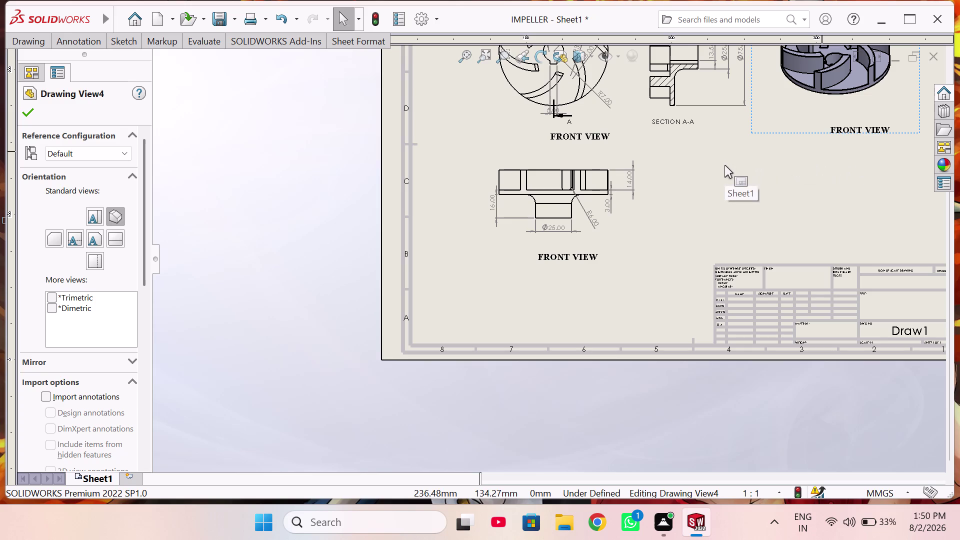
key(Escape)
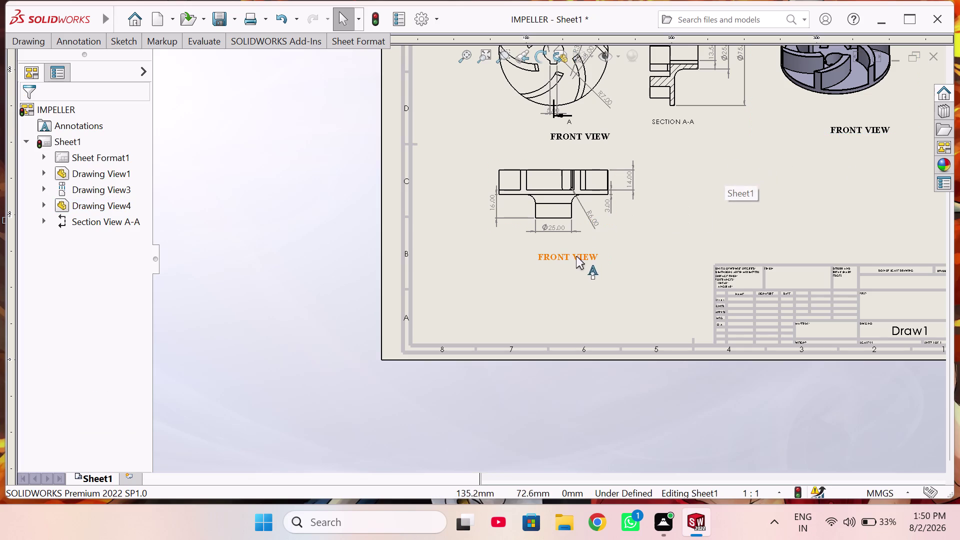
Centre the copied label beneath the circular view.
scroll(down, 3)
drag(570, 256, 553, 254)
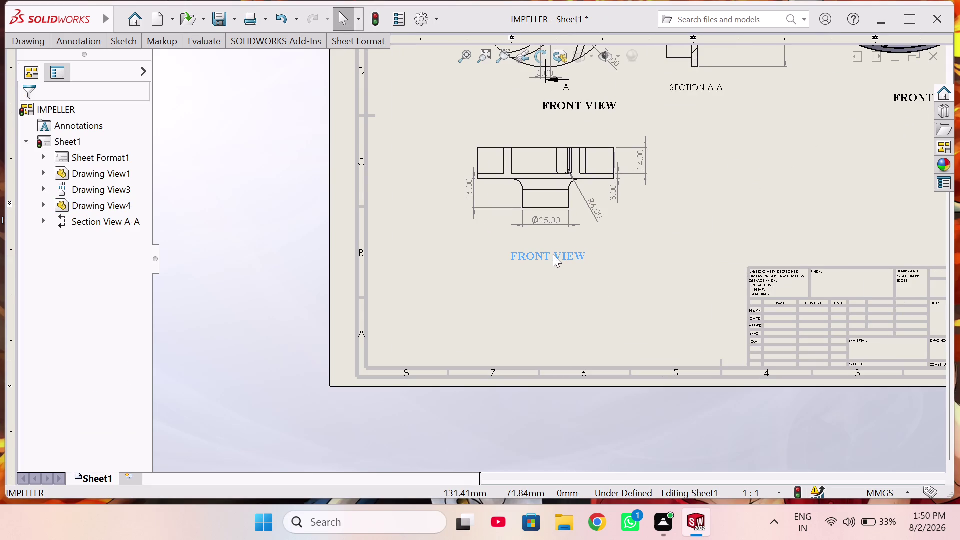
drag(553, 255, 554, 255)
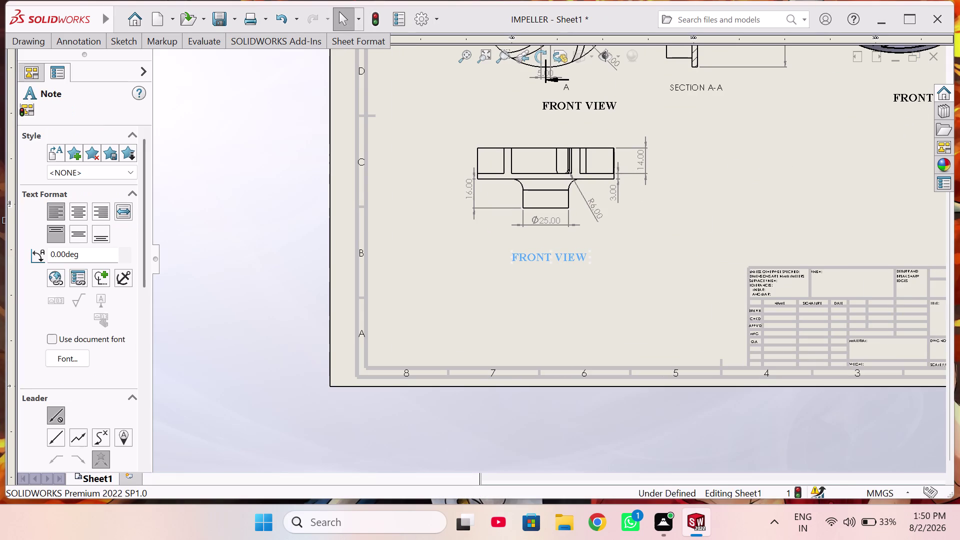
scroll(up, 3)
scroll(up, 3)
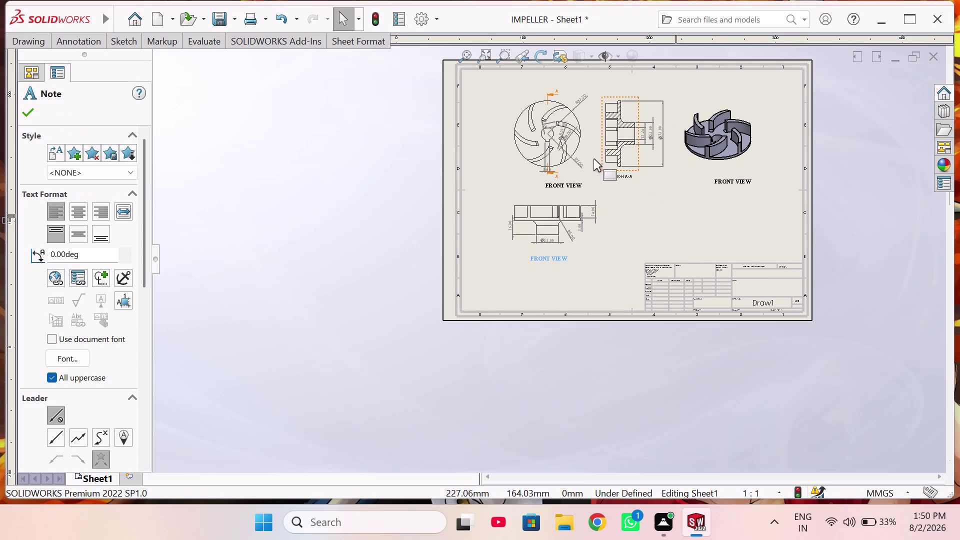
scroll(down, 3)
scroll(down, 3)
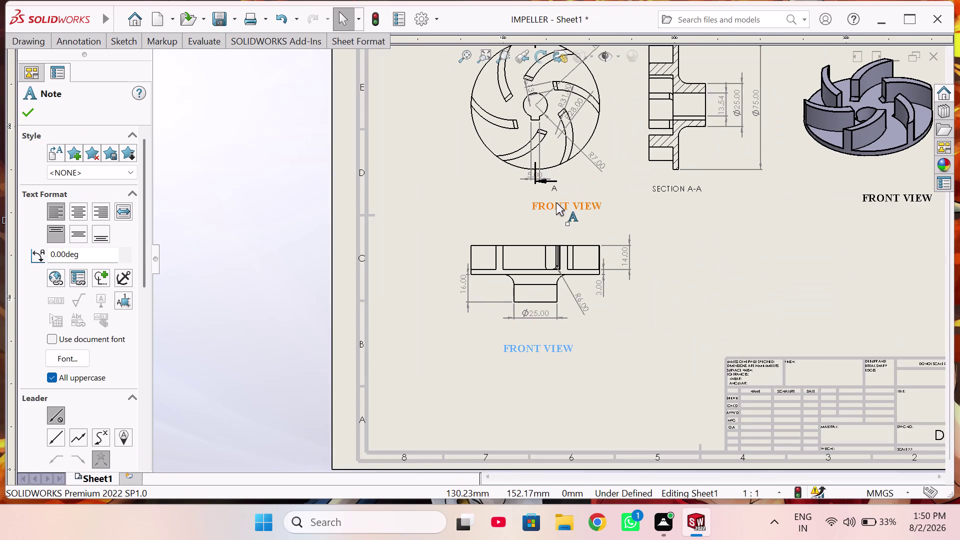
drag(556, 202, 534, 202)
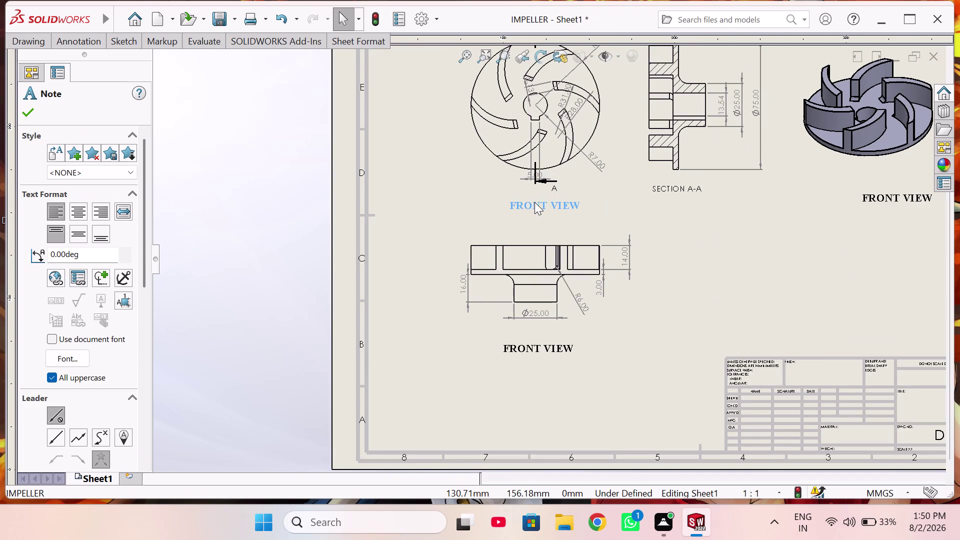
drag(534, 202, 535, 202)
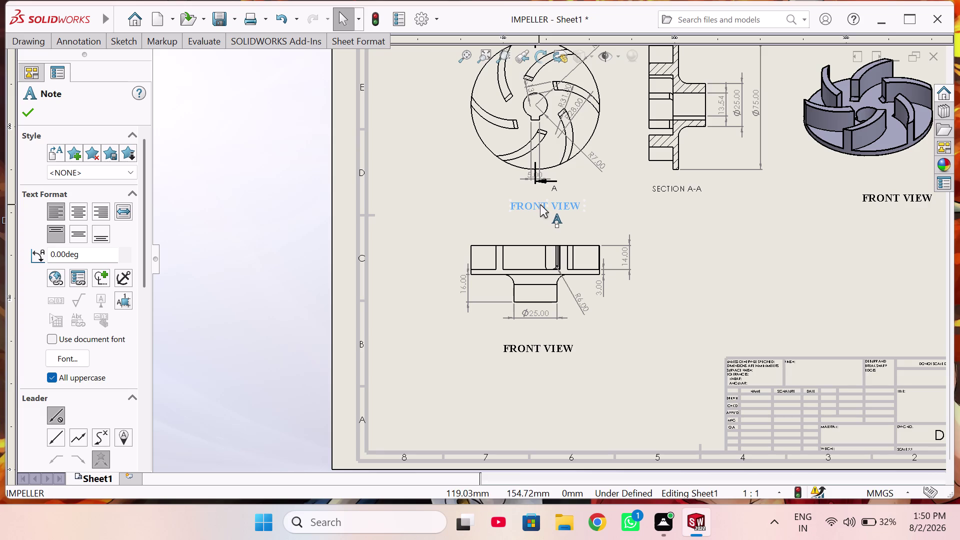
Change the circular view's label text to TOP VIEW.
double_click(542, 205)
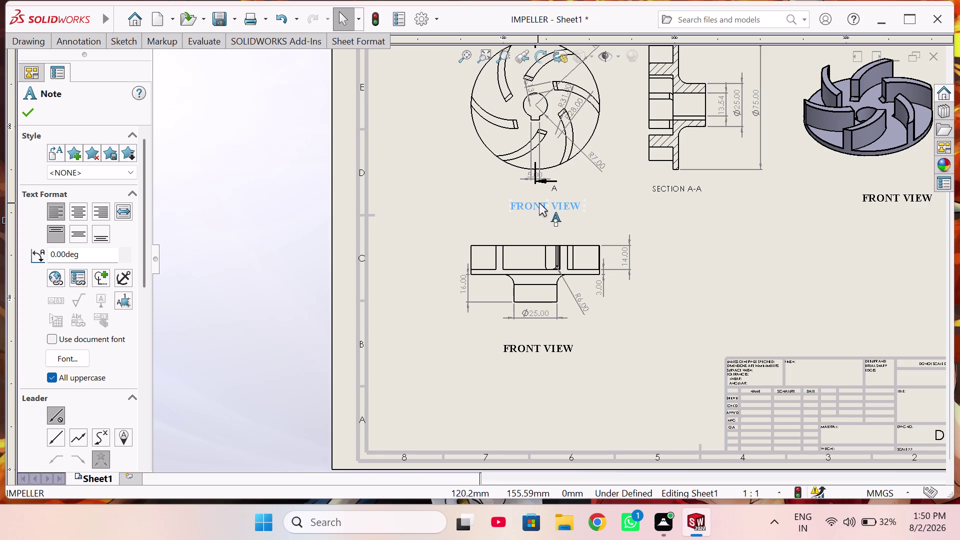
double_click(541, 203)
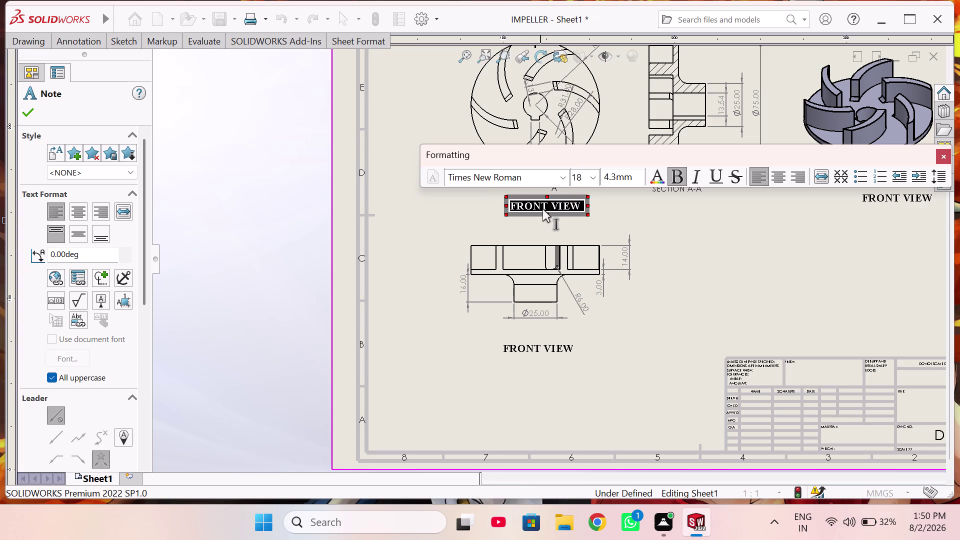
click(540, 209)
key(BackSpace)
key(BackSpace)
key(BackSpace)
key(BackSpace)
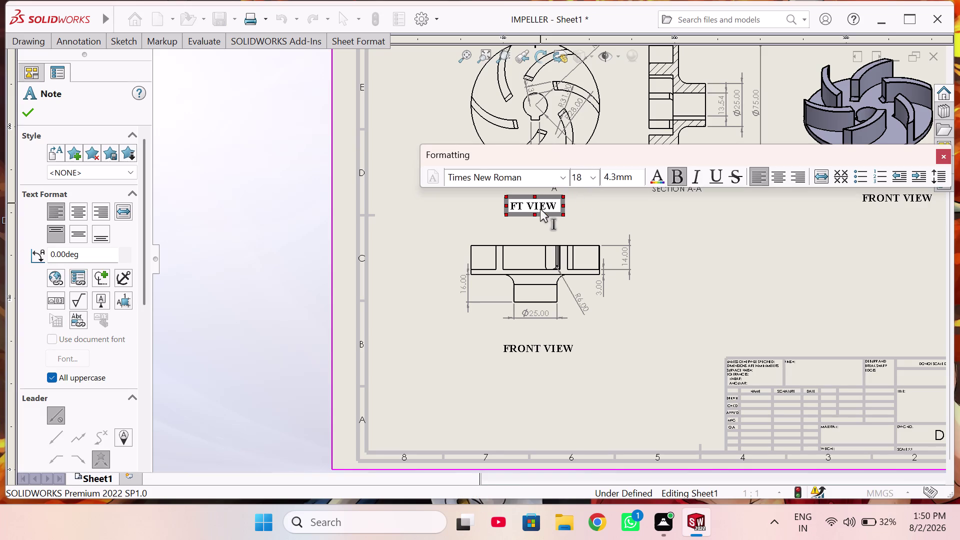
key(BackSpace)
key(BackSpace)
key(Right)
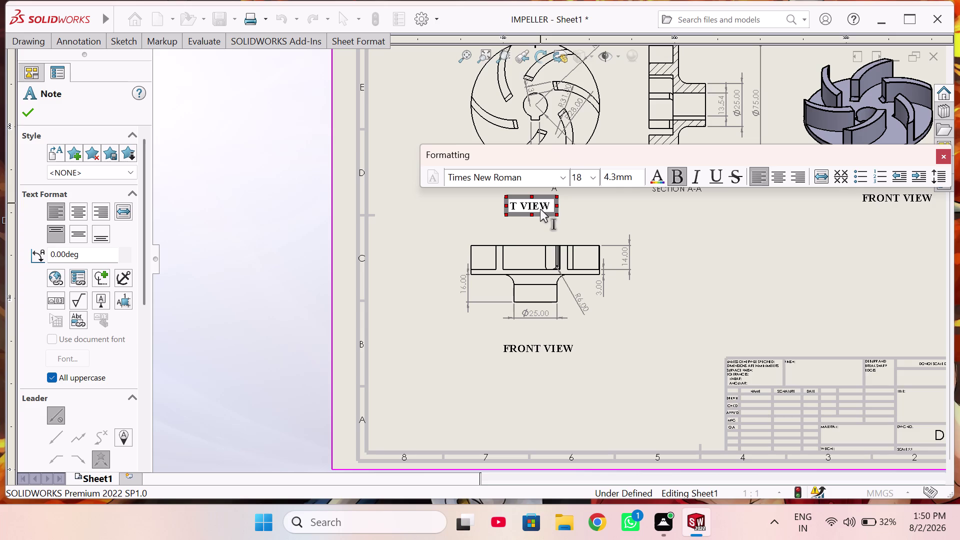
text(OP)
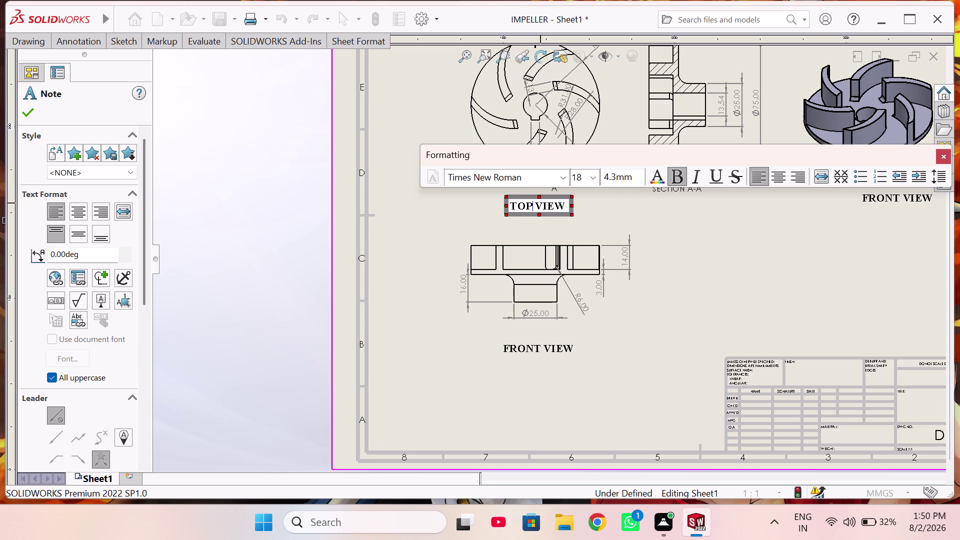
click(673, 278)
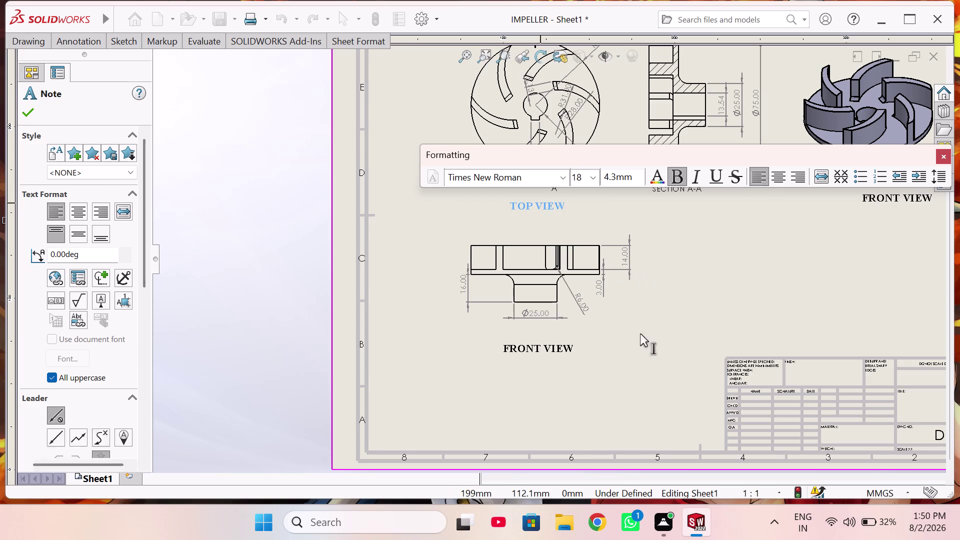
scroll(up, 3)
scroll(up, 3)
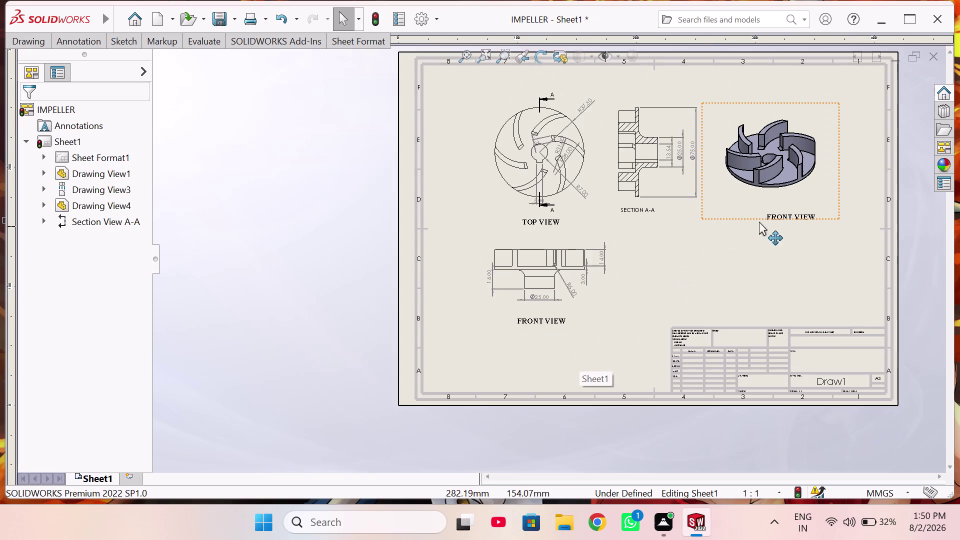
Rename the label under the 3D view from FRONT VIEW to ISOMETRIC VIEW.
scroll(down, 3)
scroll(down, 3)
drag(714, 230, 704, 231)
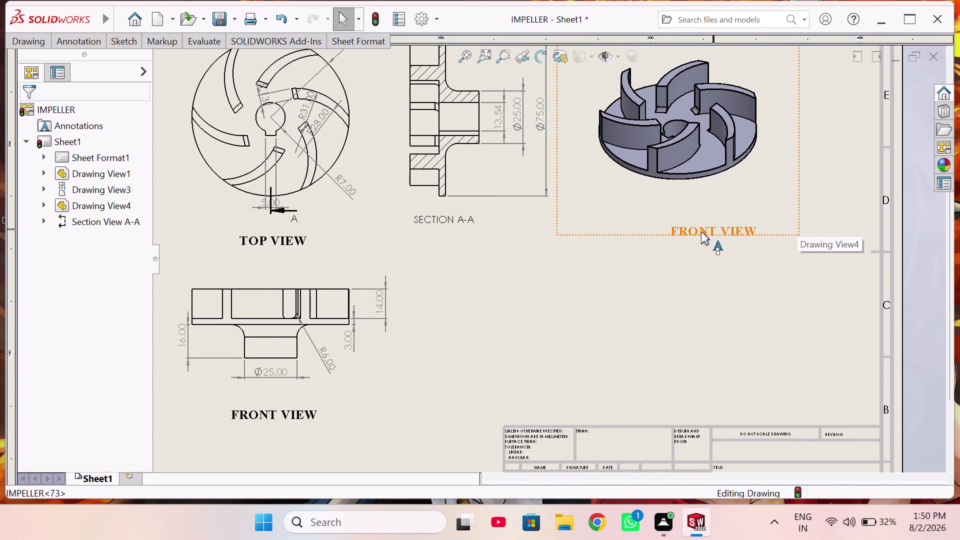
drag(704, 232, 677, 228)
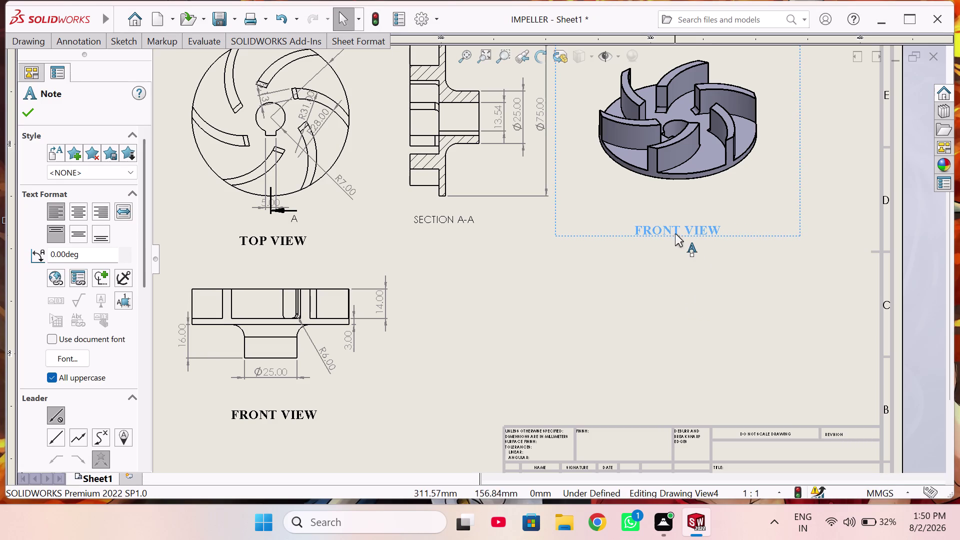
double_click(675, 229)
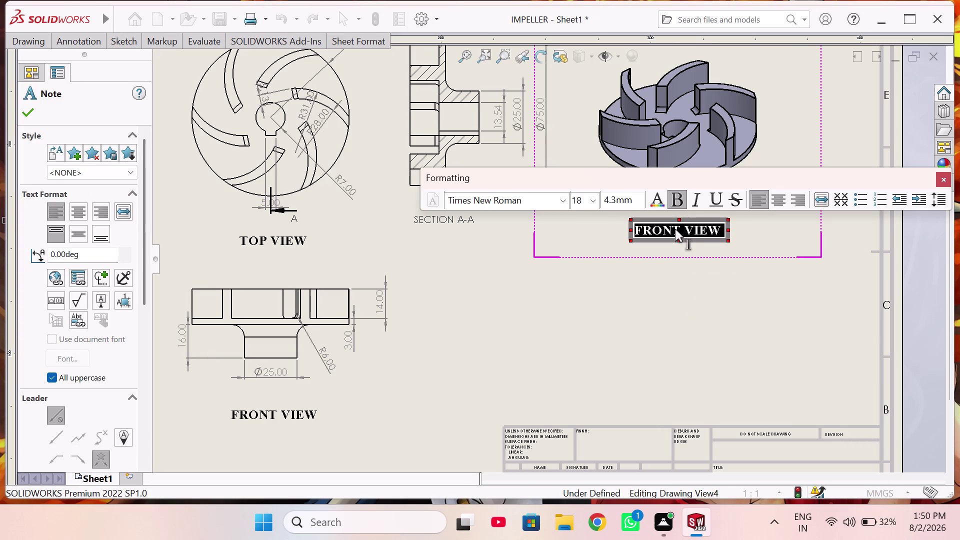
click(673, 231)
click(678, 231)
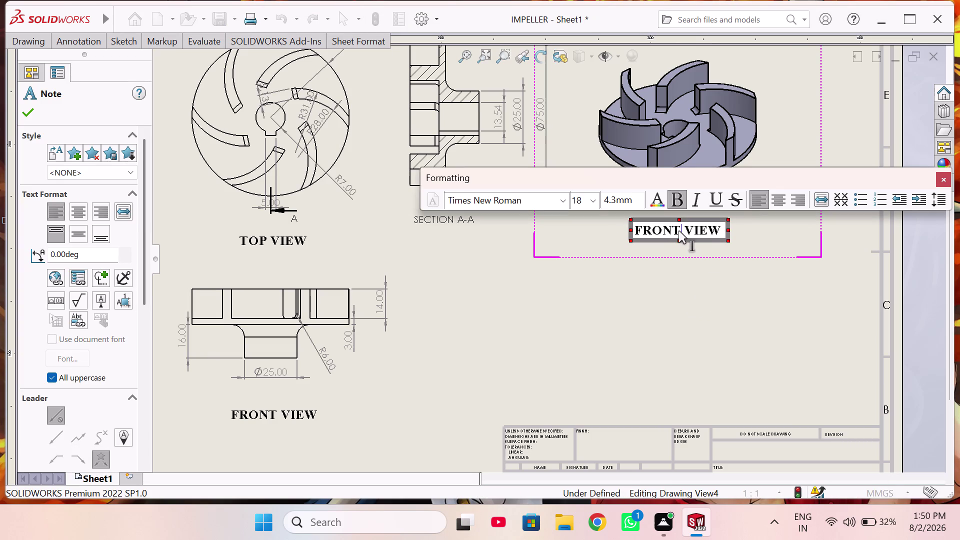
key(BackSpace)
key(BackSpace)
key(BackSpace)
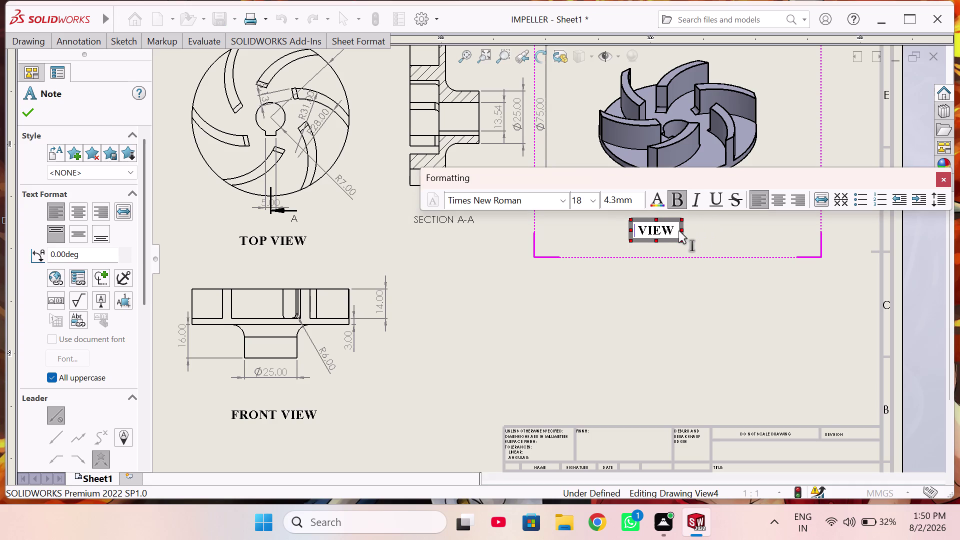
text(ISOM)
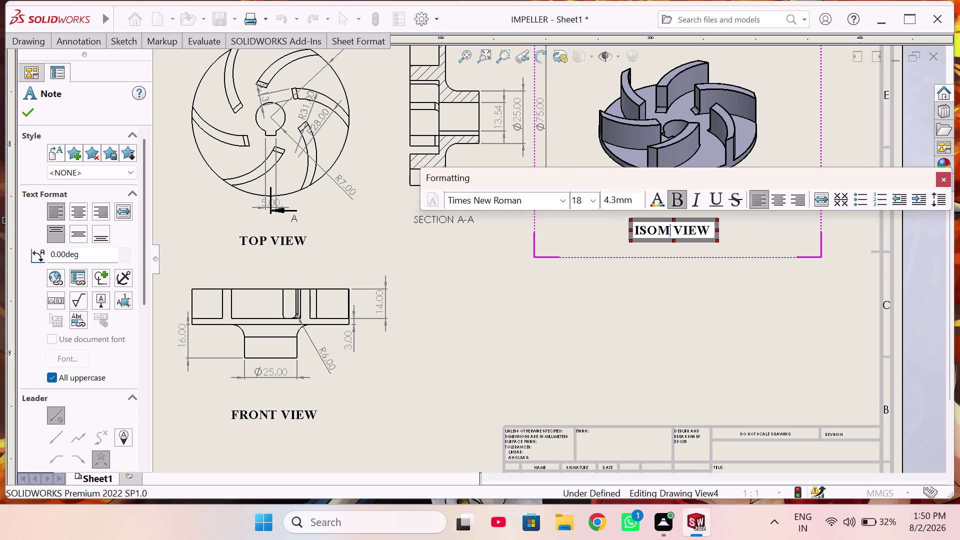
text(ETRIC)
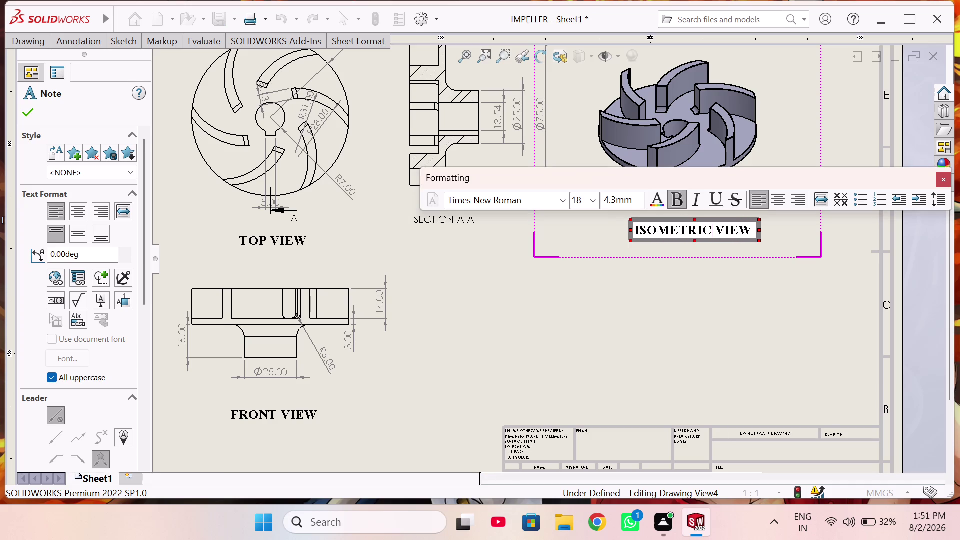
click(633, 298)
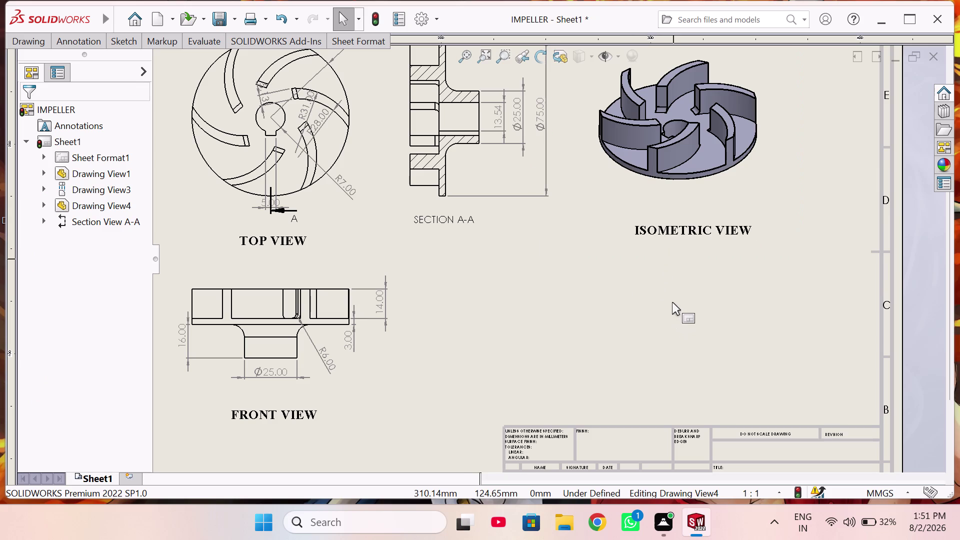
Select the FRONT VIEW label under the front view.
scroll(up, 3)
scroll(down, 3)
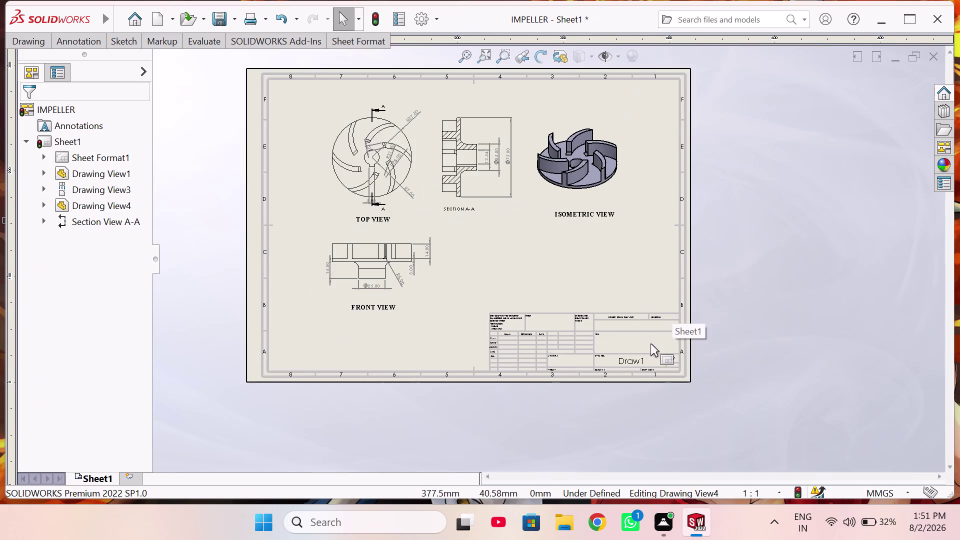
scroll(down, 3)
scroll(down, 3)
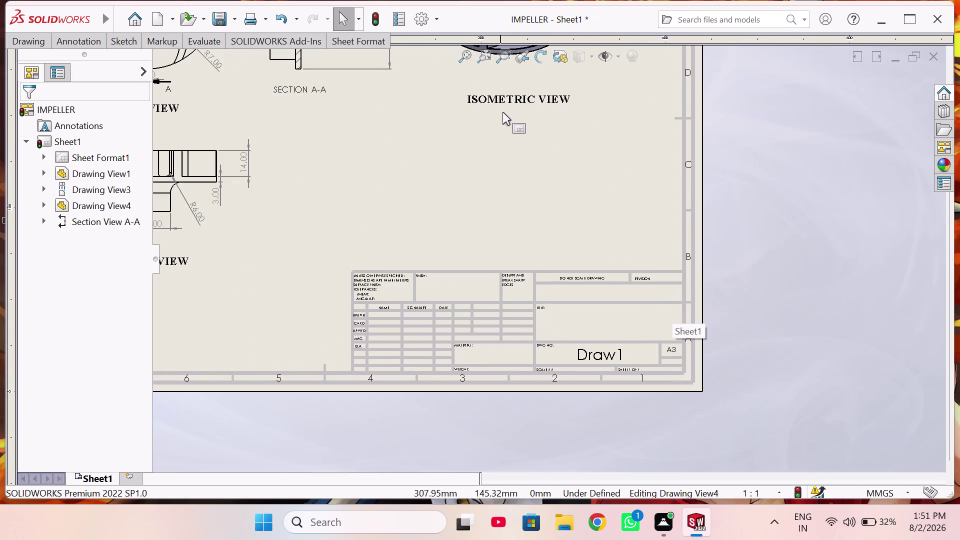
scroll(up, 3)
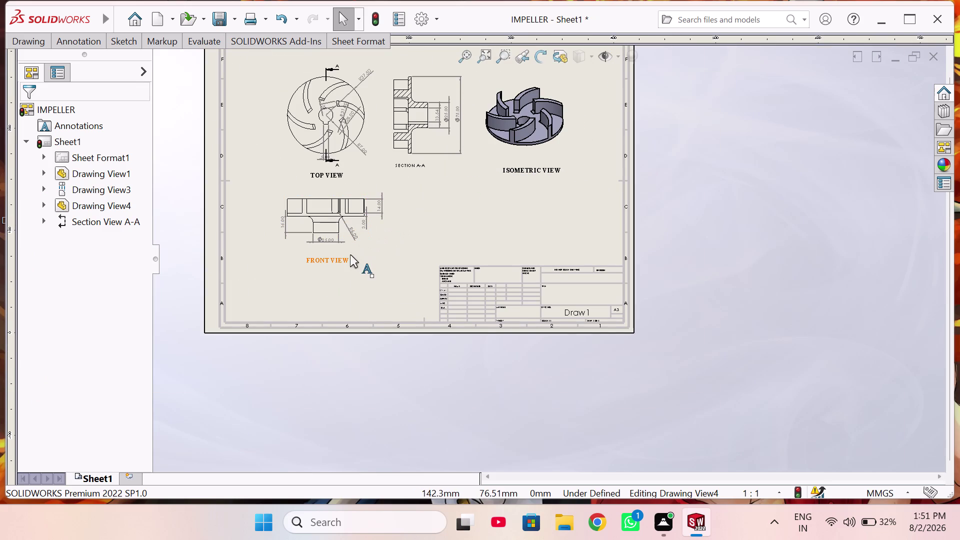
click(337, 259)
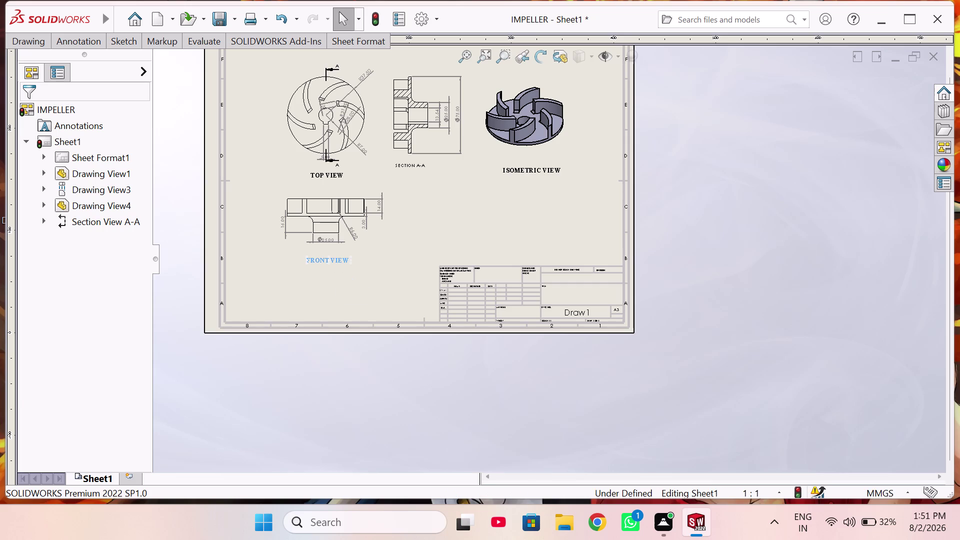
Paste a copy of the FRONT VIEW label into the title block's title cell.
key(ctrl+c)
click(564, 293)
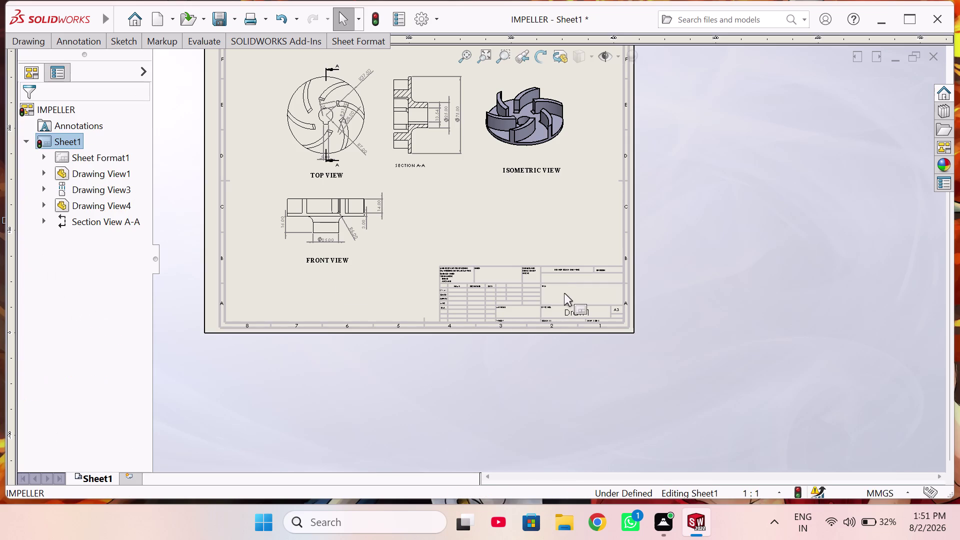
key(ctrl+v)
scroll(down, 3)
scroll(down, 3)
scroll(down, 3)
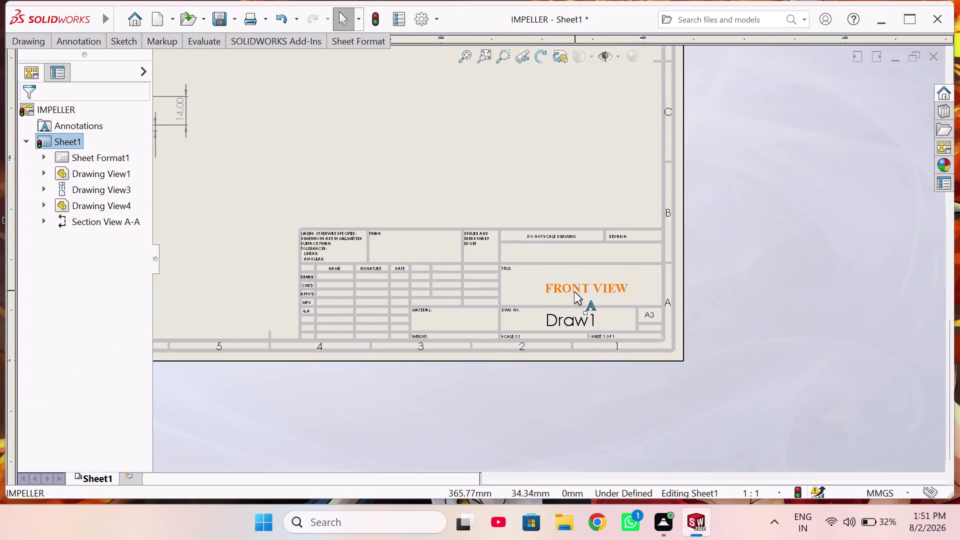
scroll(down, 3)
scroll(down, 3)
drag(594, 279, 580, 268)
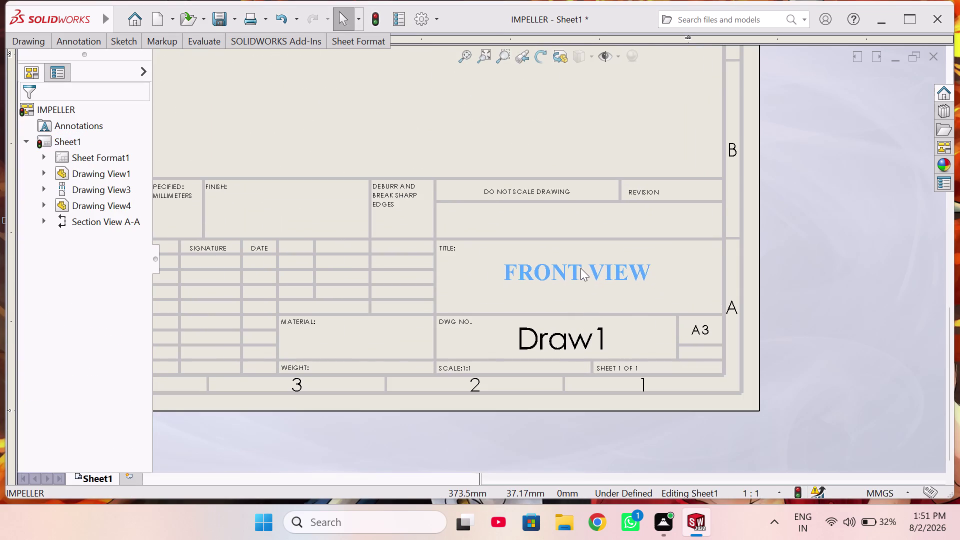
drag(581, 268, 578, 278)
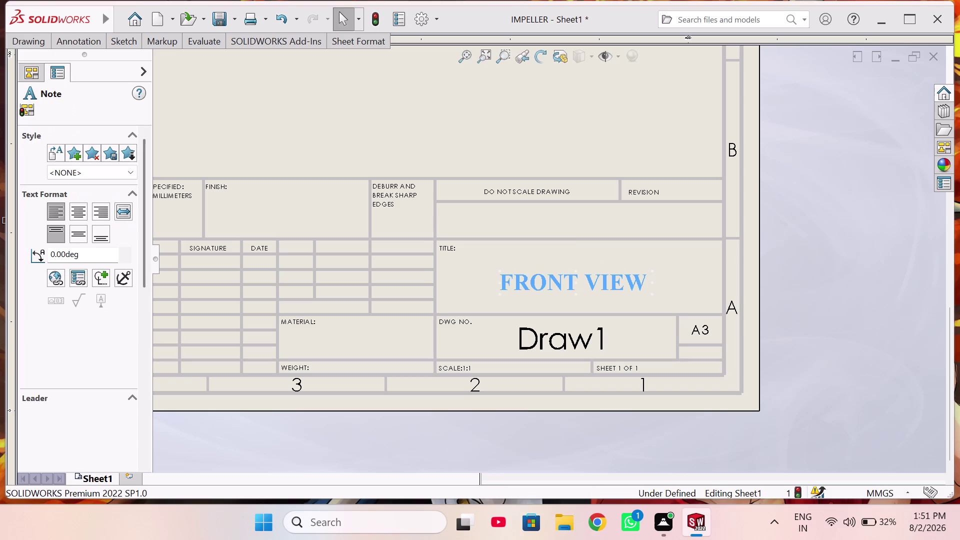
Replace the copied label's text with IMPELLER.
double_click(630, 285)
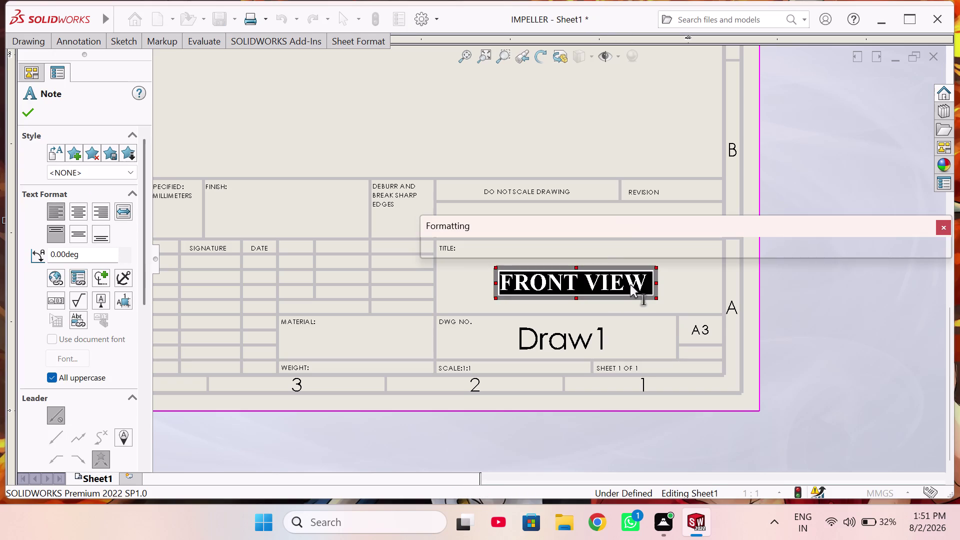
key(Right)
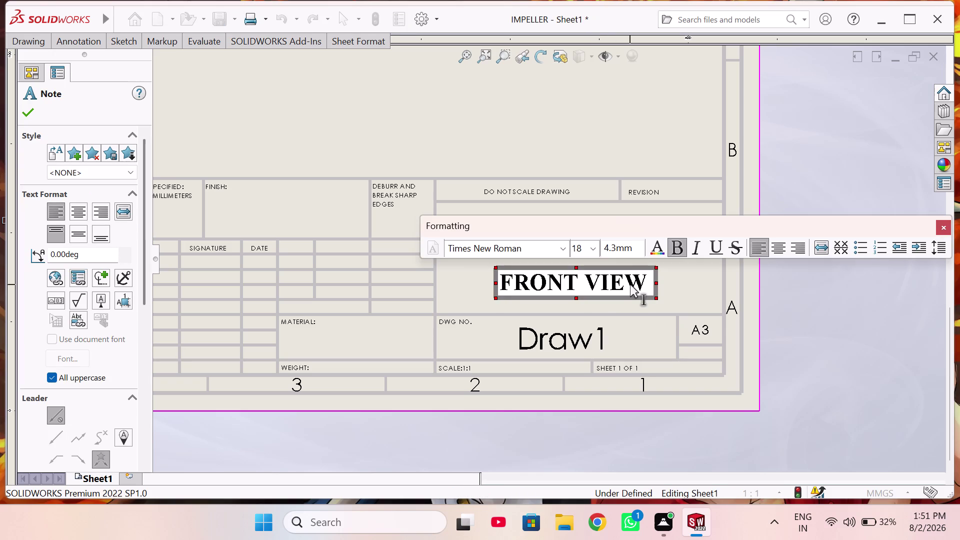
key(BackSpace)
key(BackSpace)
key(BackSpace)
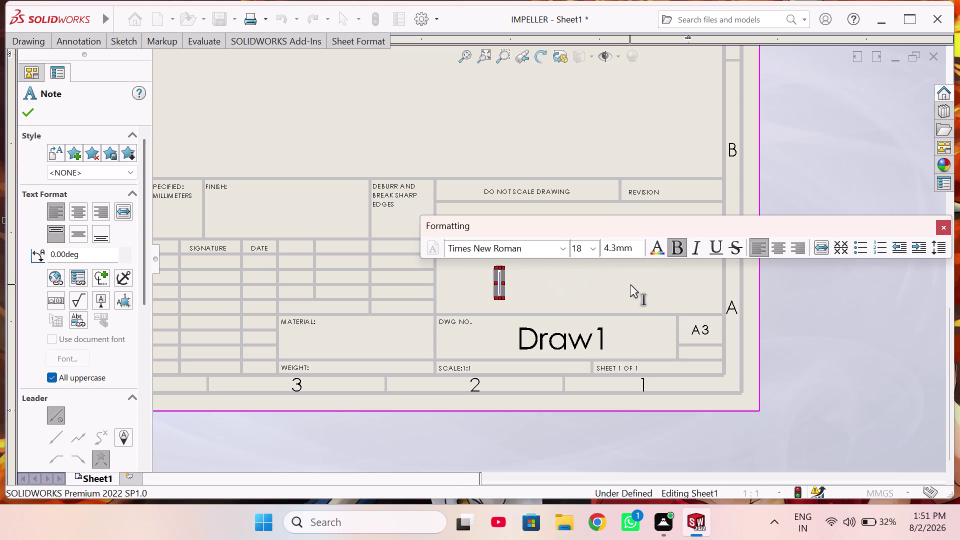
text(IM)
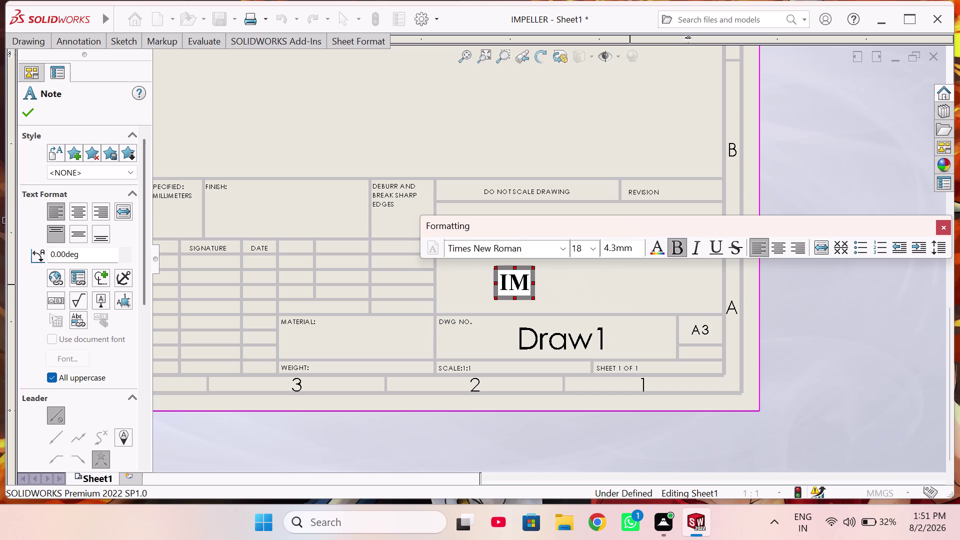
text(PELLER)
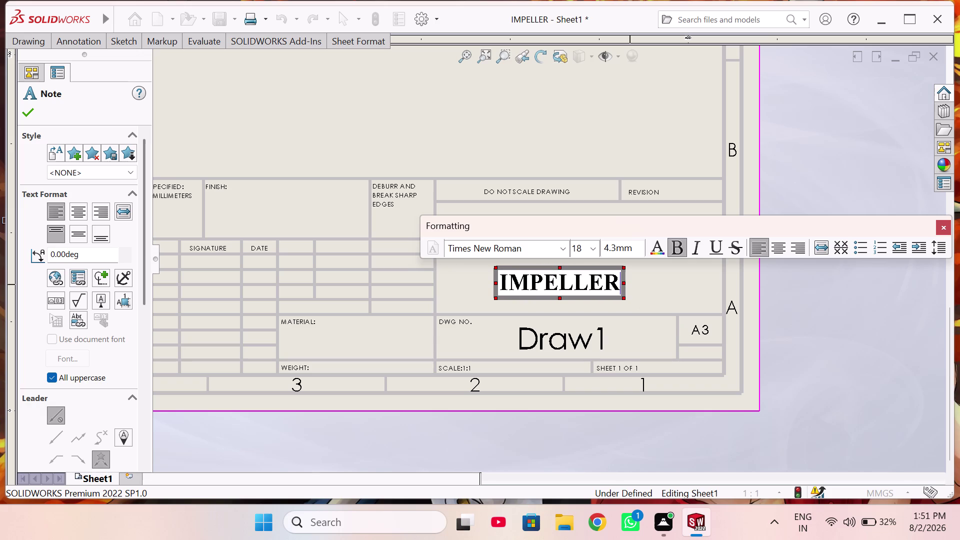
click(794, 382)
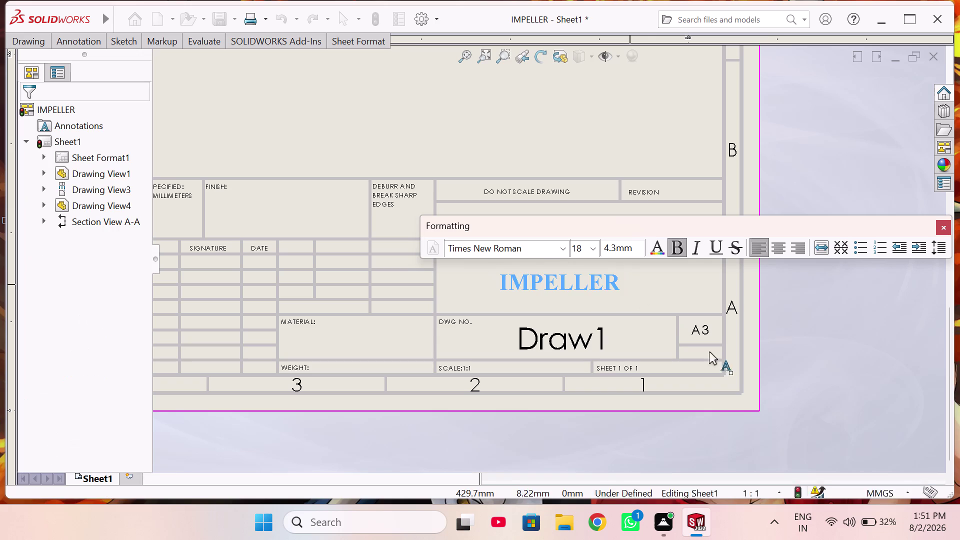
scroll(up, 3)
scroll(down, 3)
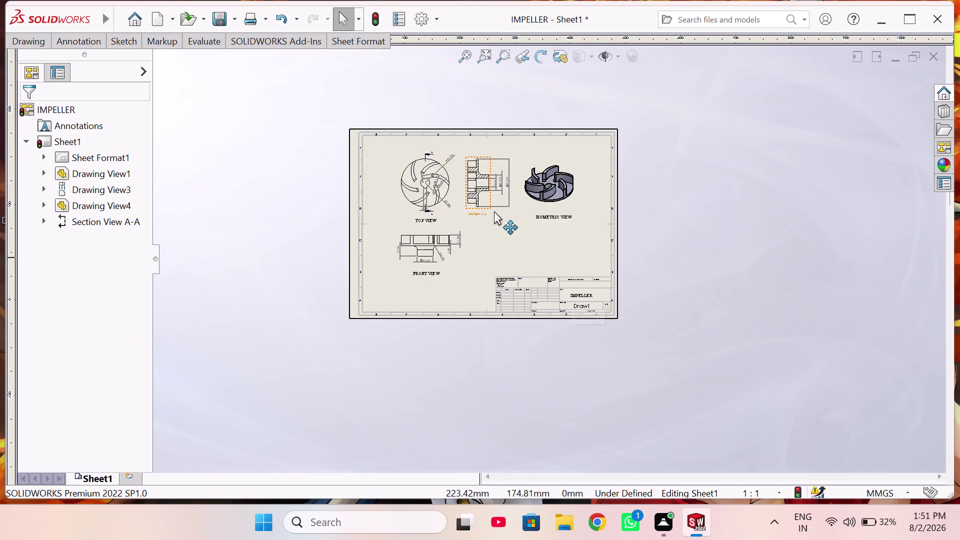
Check the drawing's page setup in print preview.
scroll(down, 3)
scroll(down, 3)
scroll(down, 3)
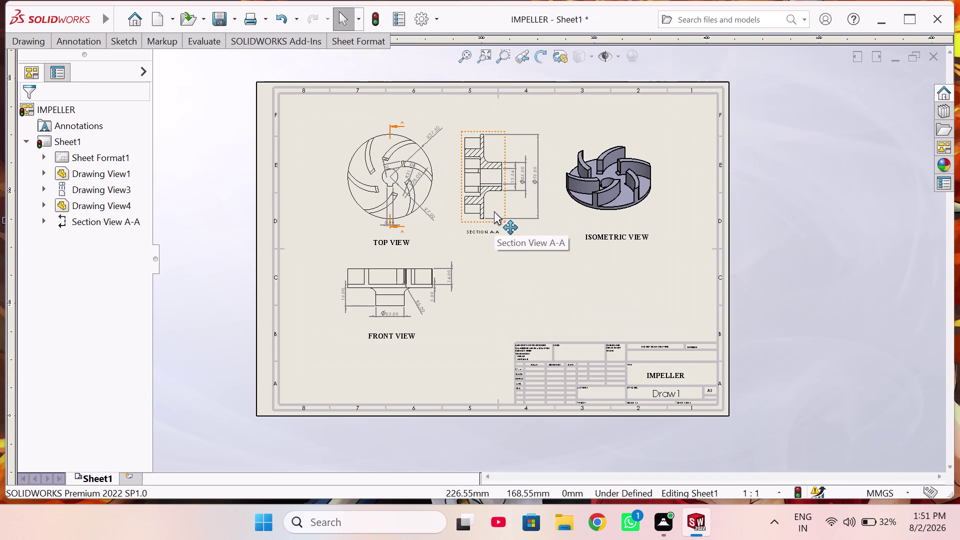
click(267, 21)
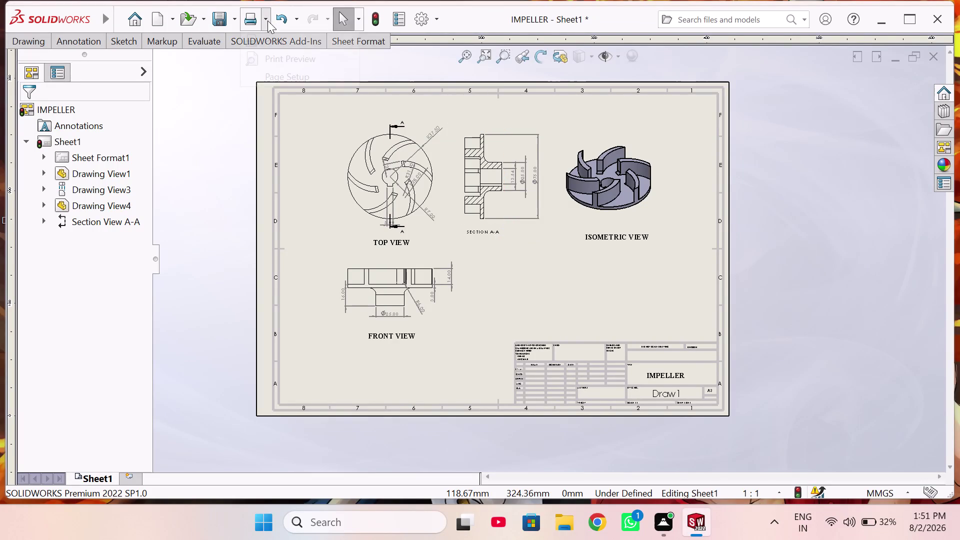
click(279, 72)
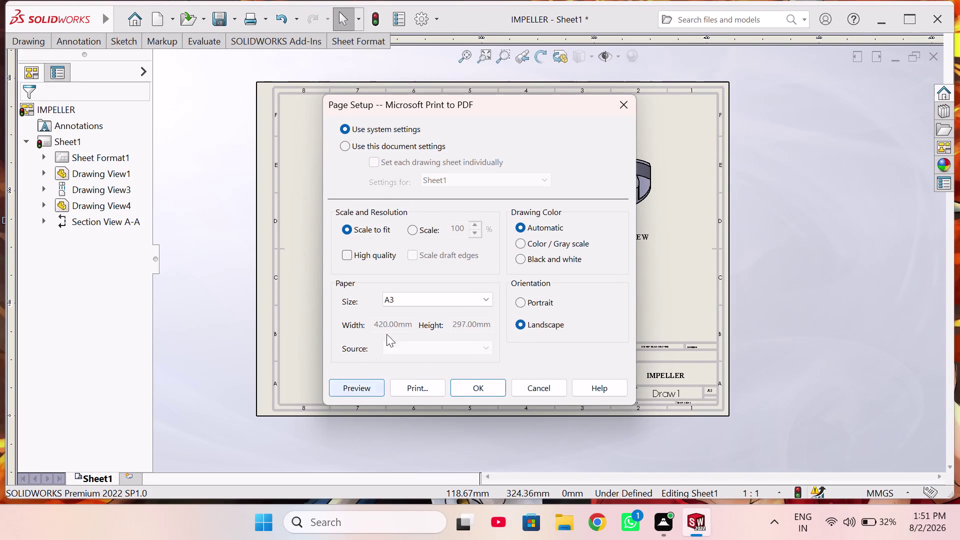
click(356, 390)
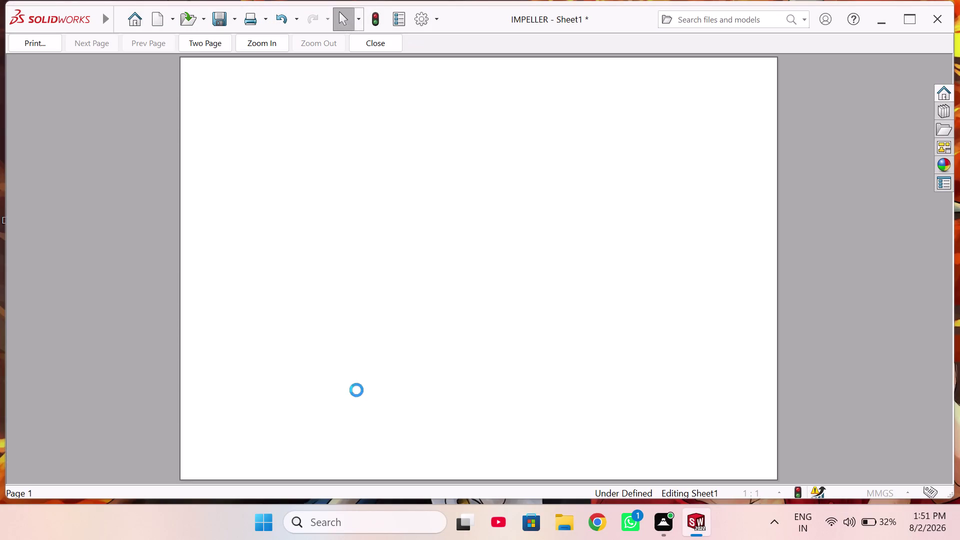
click(372, 43)
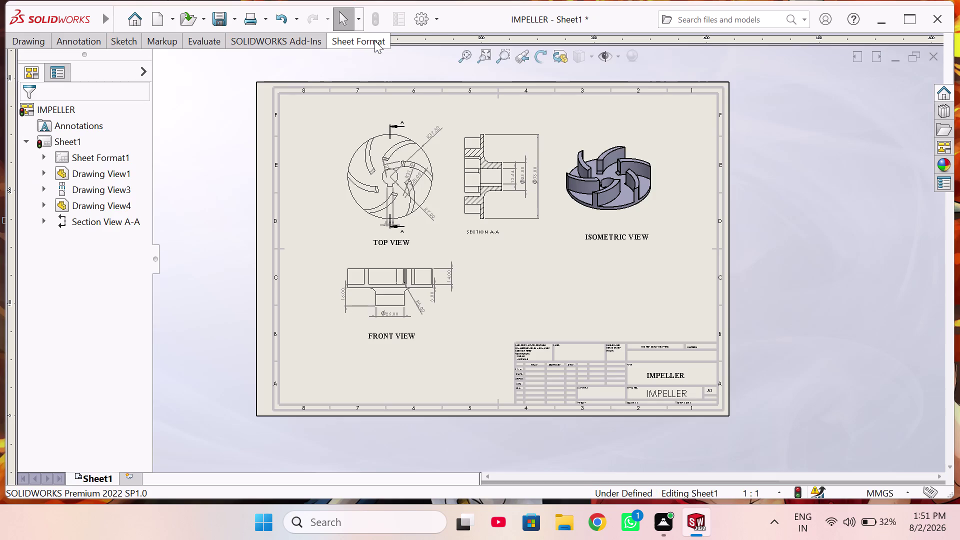
Print the drawing to PDF as 'IMPELLER PDf' on the Desktop.
key(ctrl+p)
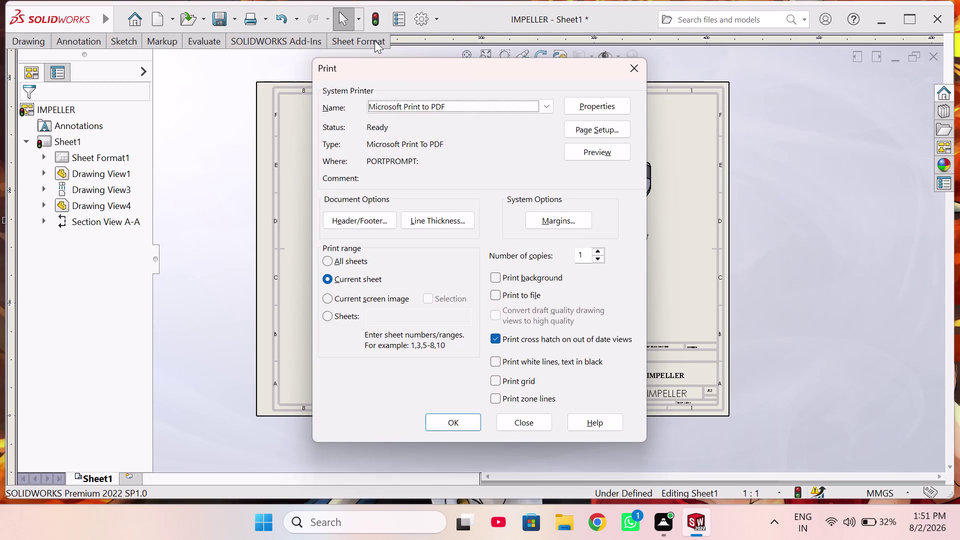
click(457, 421)
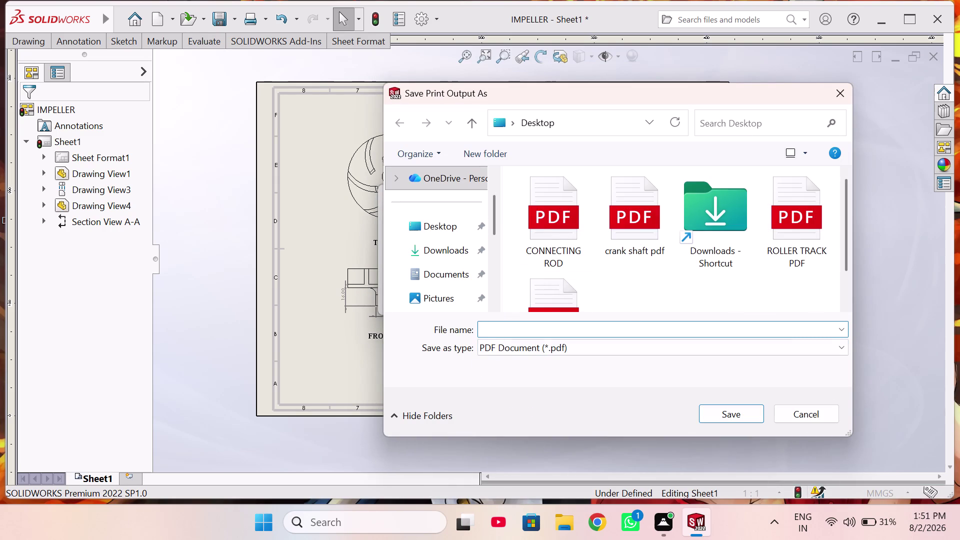
text(IMPELL)
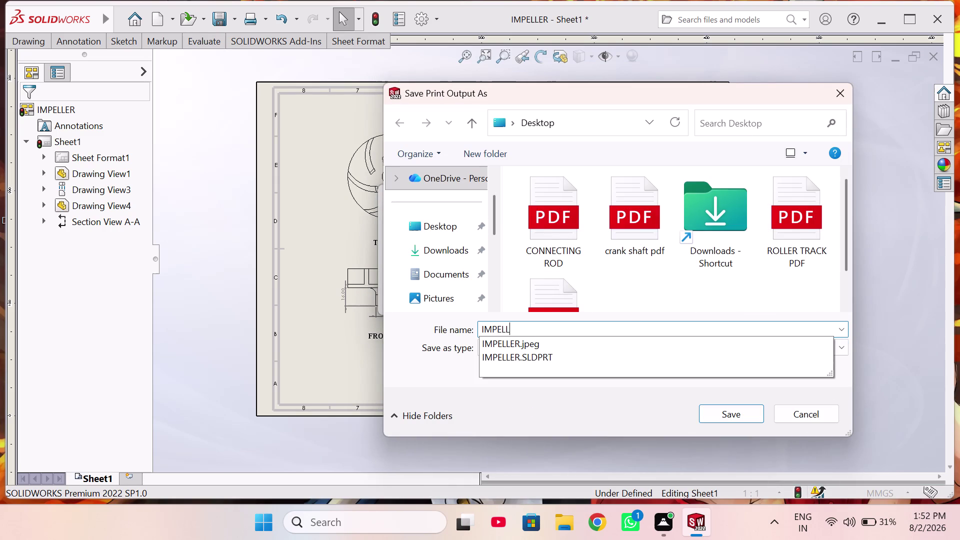
text(ER PD)
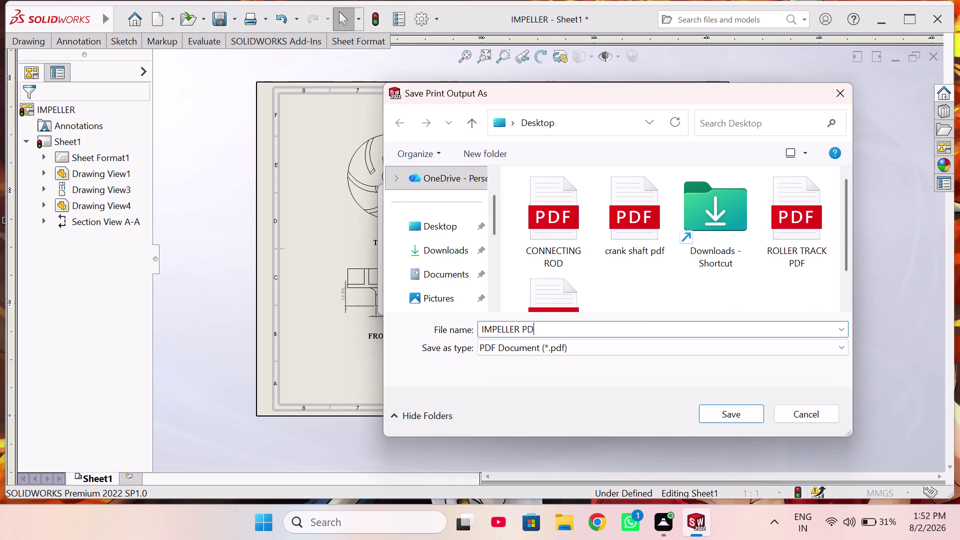
key(f)
key(Return)
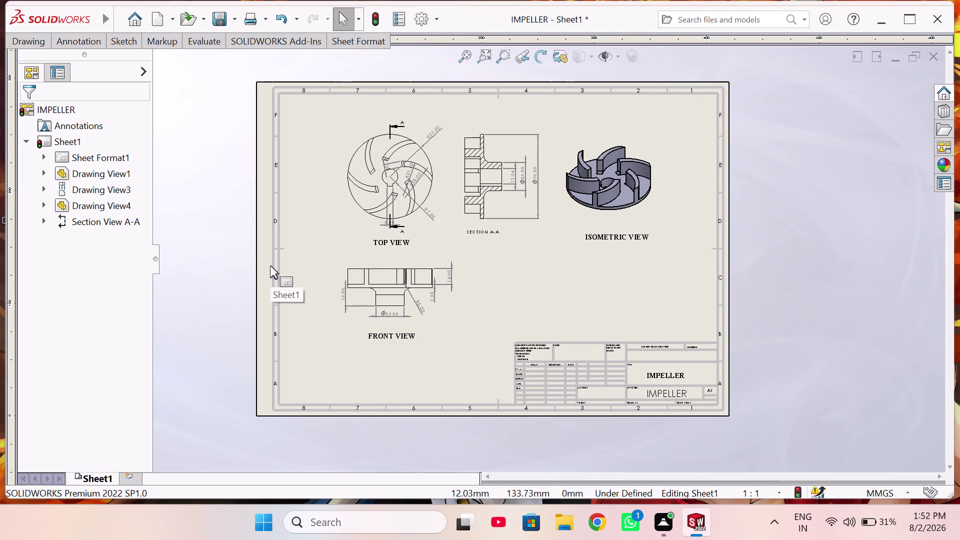
Close the IMPELLER drawing, answer the save prompt, and remove IMPELLER from the taskbar recent files list.
click(932, 57)
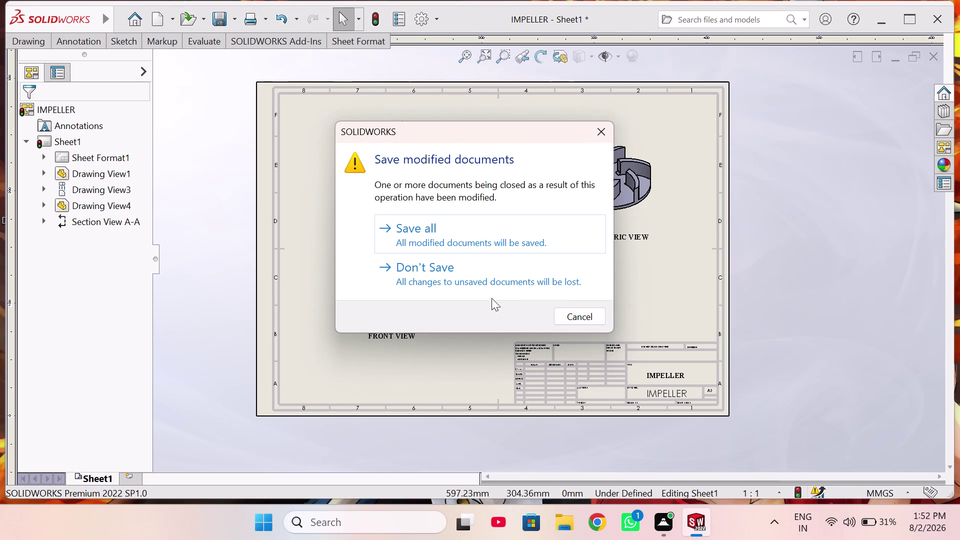
click(491, 279)
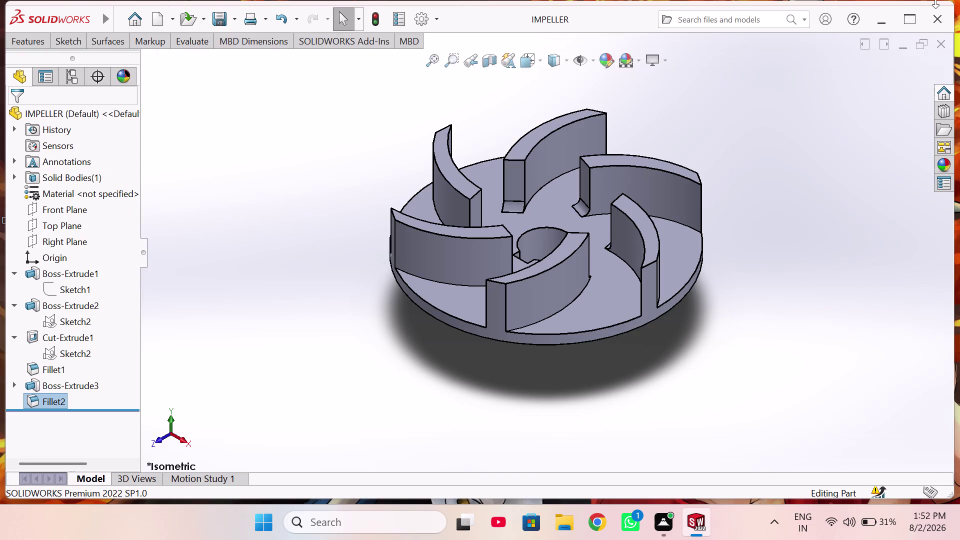
right_click(701, 529)
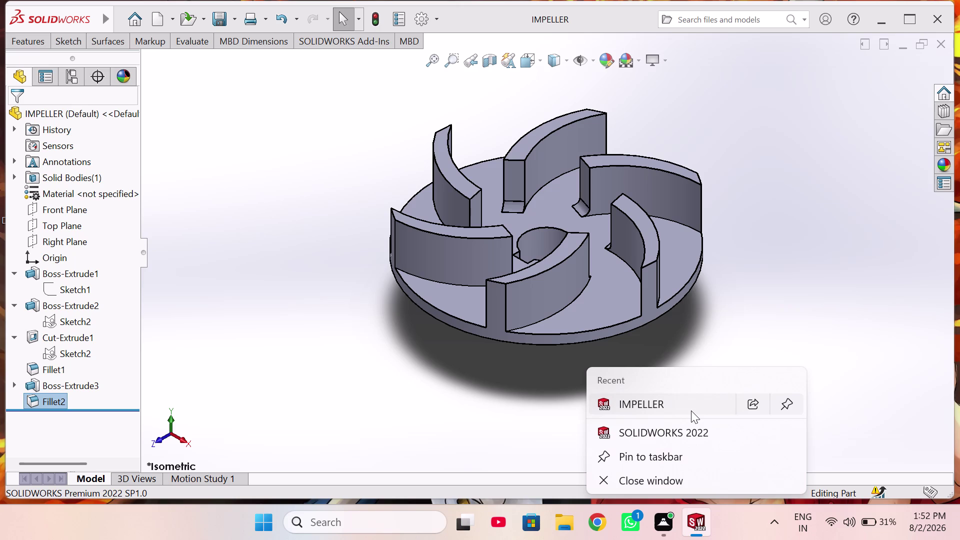
right_click(692, 410)
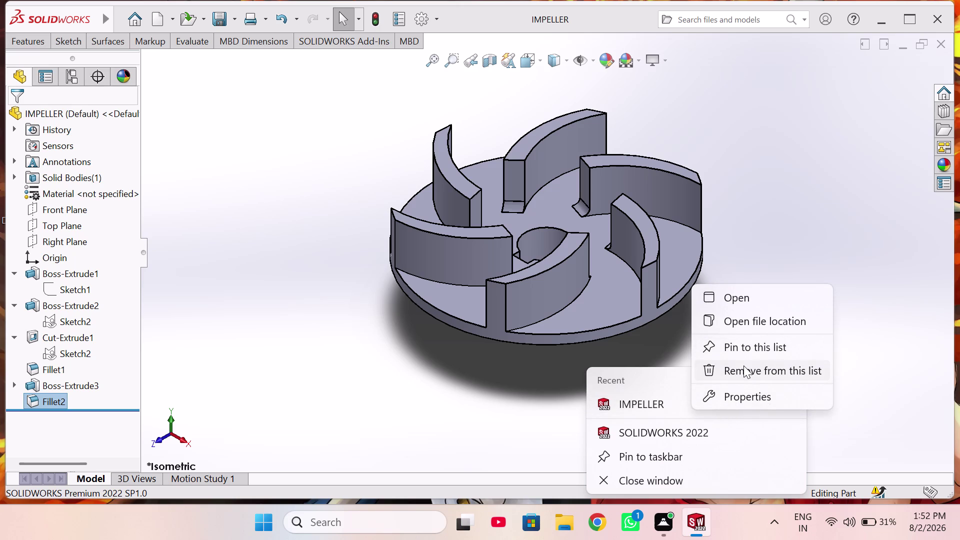
click(743, 365)
click(688, 479)
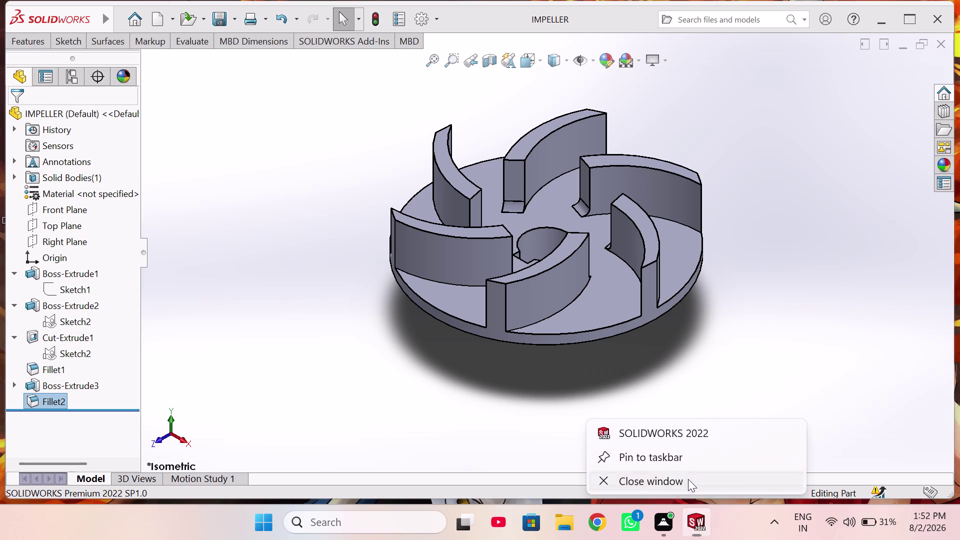